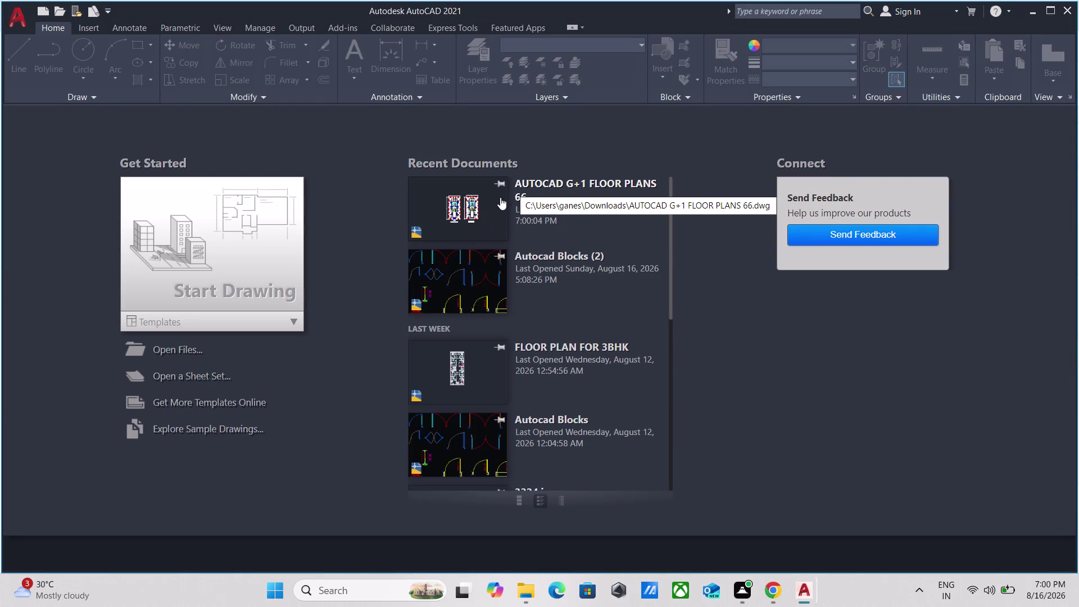
Launch AutoCAD 2021 - English from the Recent list in Windows Search.
double_click(471, 208)
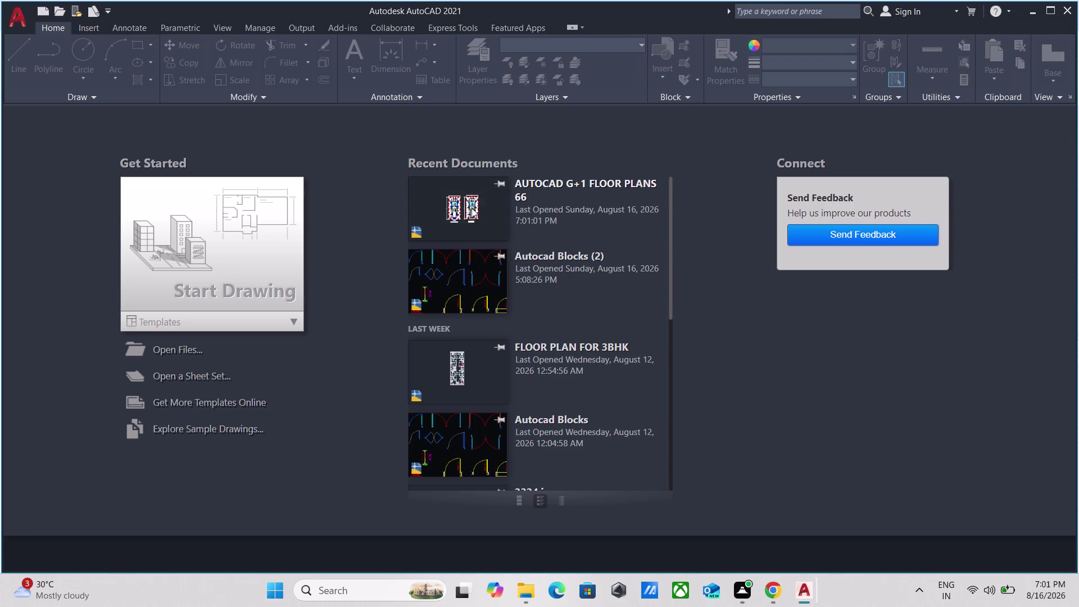
Pan and zoom across the ground and first floor plans to recentre them.
scroll(up, 3)
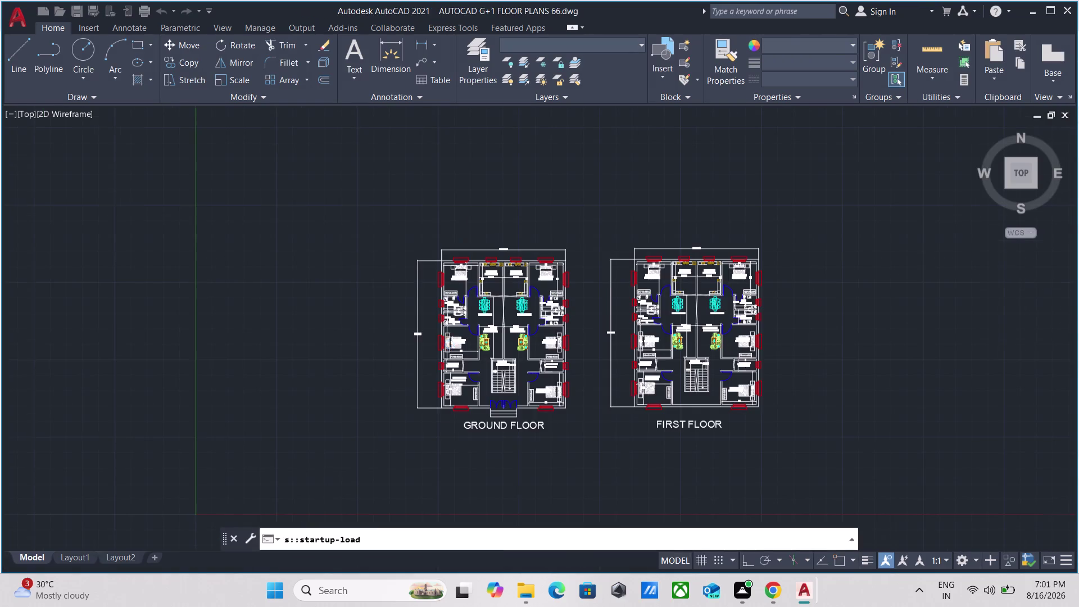
scroll(up, 3)
scroll(down, 3)
middle_drag(353, 351, 313, 343)
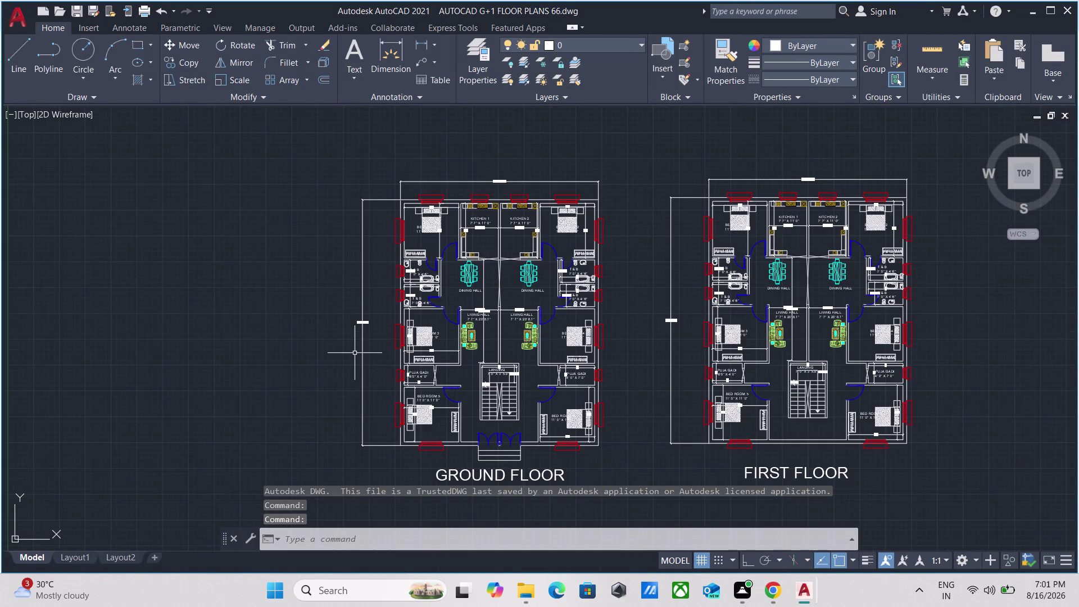
middle_drag(312, 344, 274, 344)
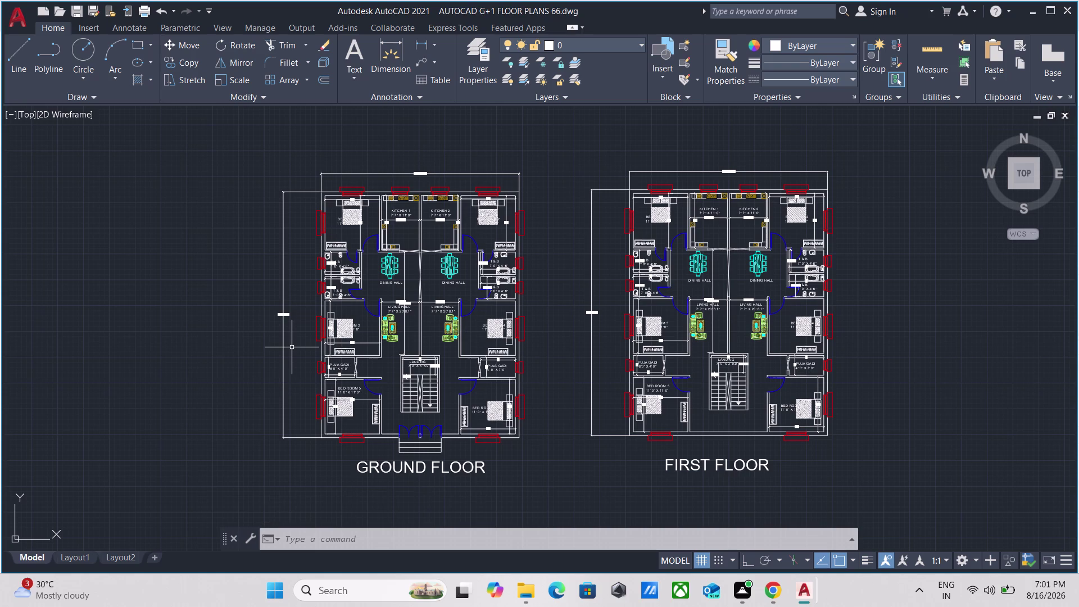
Turn on Clean Screen (Ctrl+0) and bring the floor plans back into view.
key(ctrl+0)
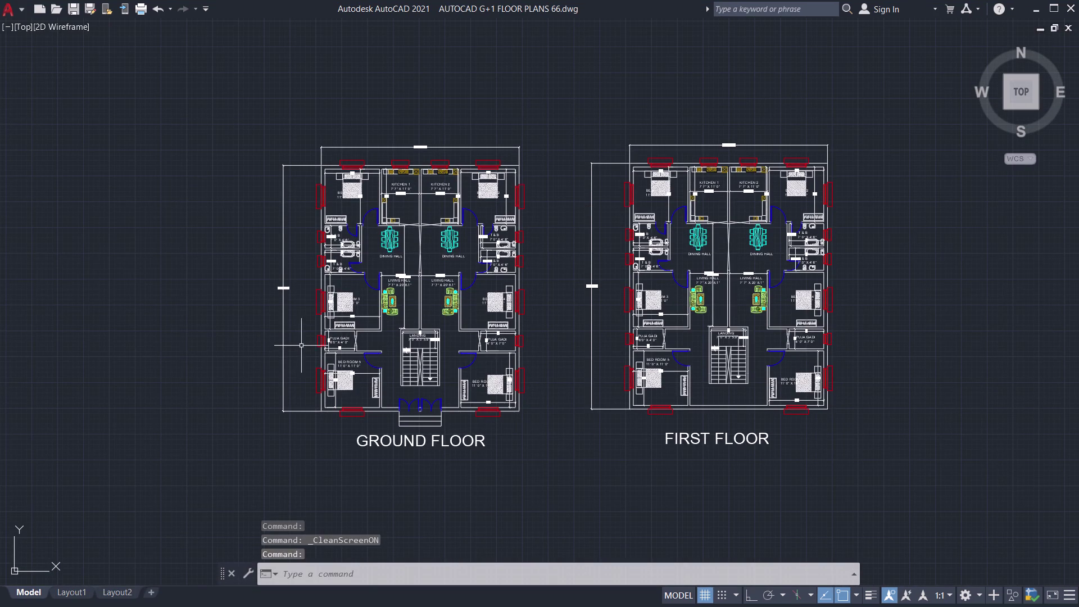
scroll(up, 3)
middle_drag(541, 448, 496, 495)
scroll(down, 3)
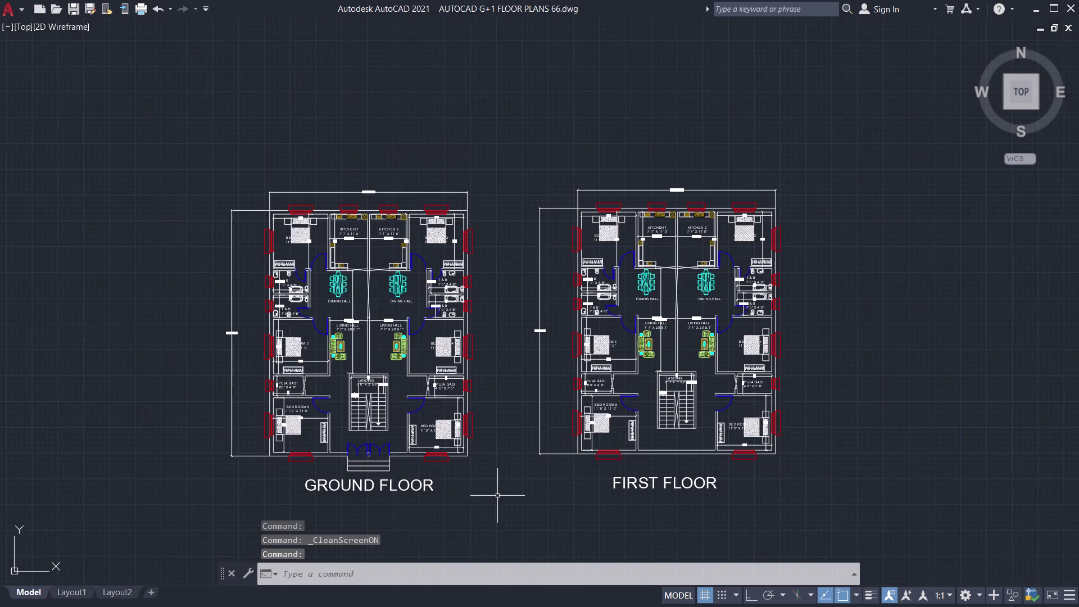
scroll(up, 3)
middle_drag(499, 495, 495, 525)
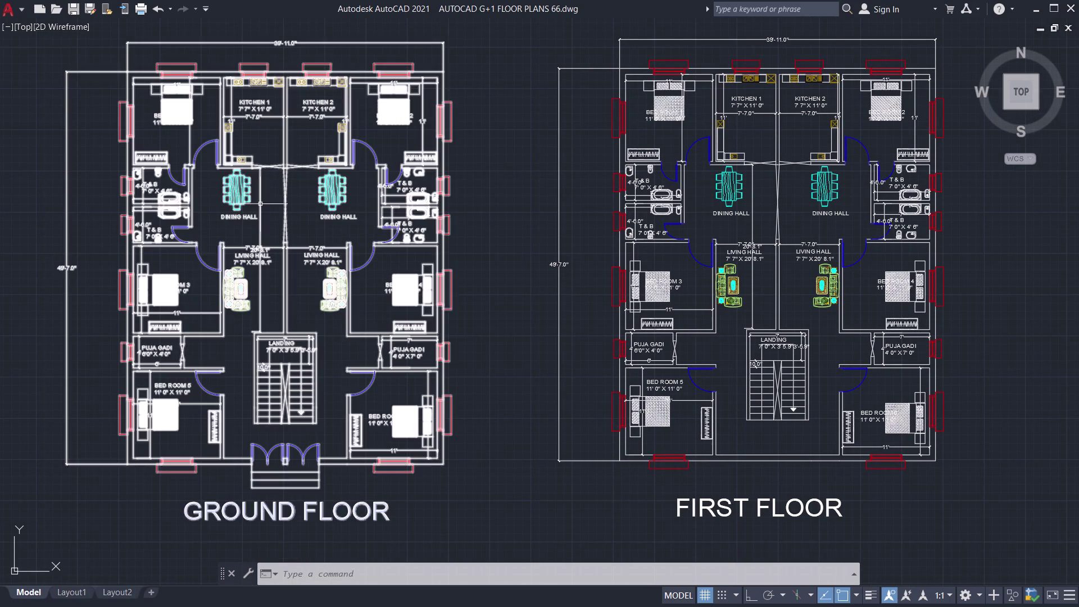
Recentre both floor plans and close the command line window.
scroll(down, 3)
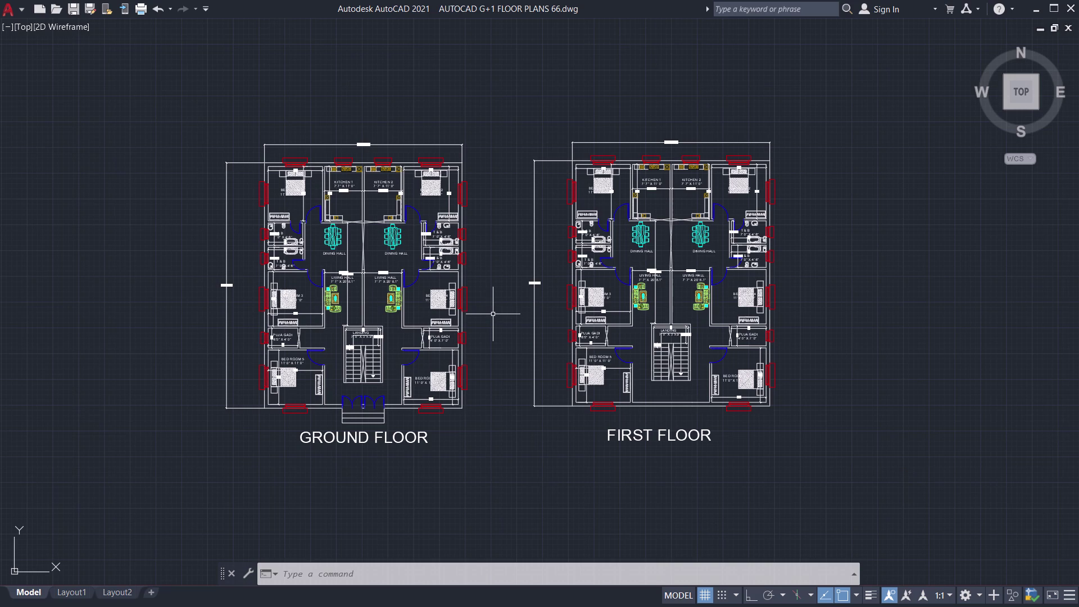
scroll(up, 3)
scroll(down, 3)
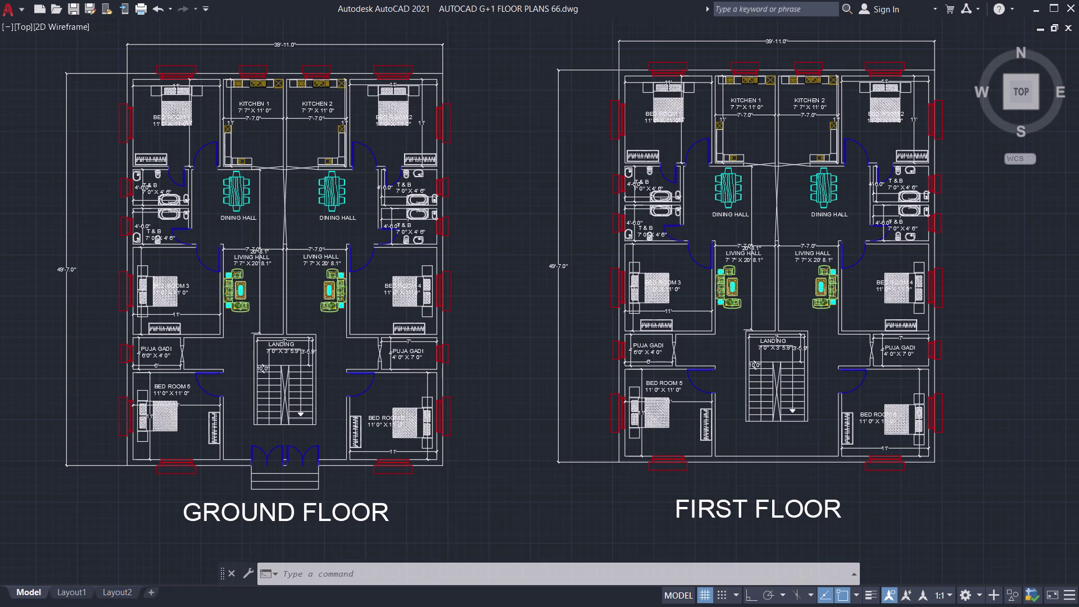
scroll(up, 3)
middle_drag(493, 314, 493, 324)
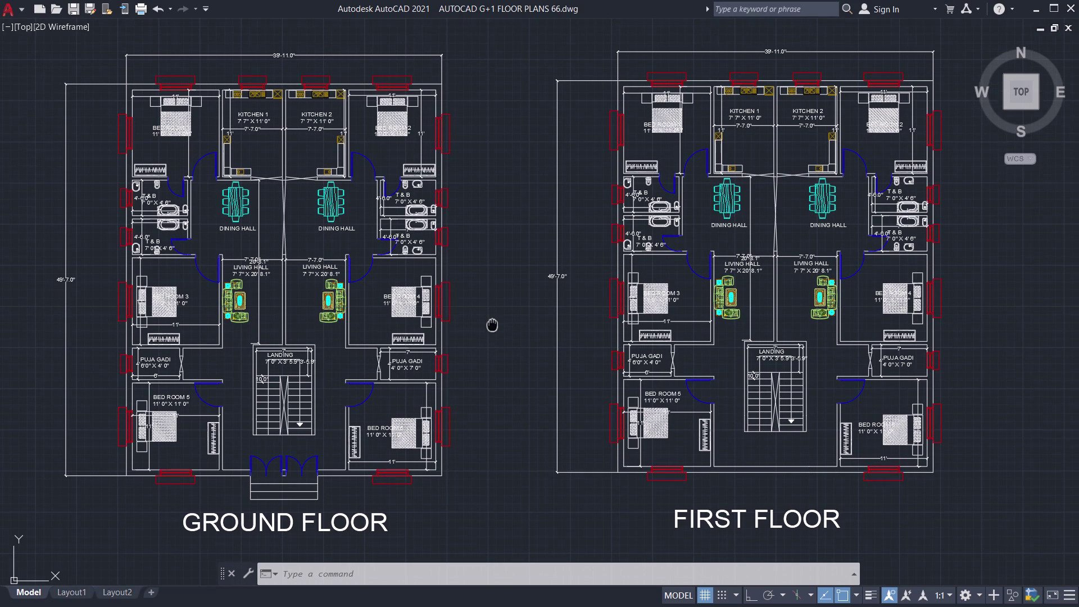
middle_drag(493, 323, 489, 333)
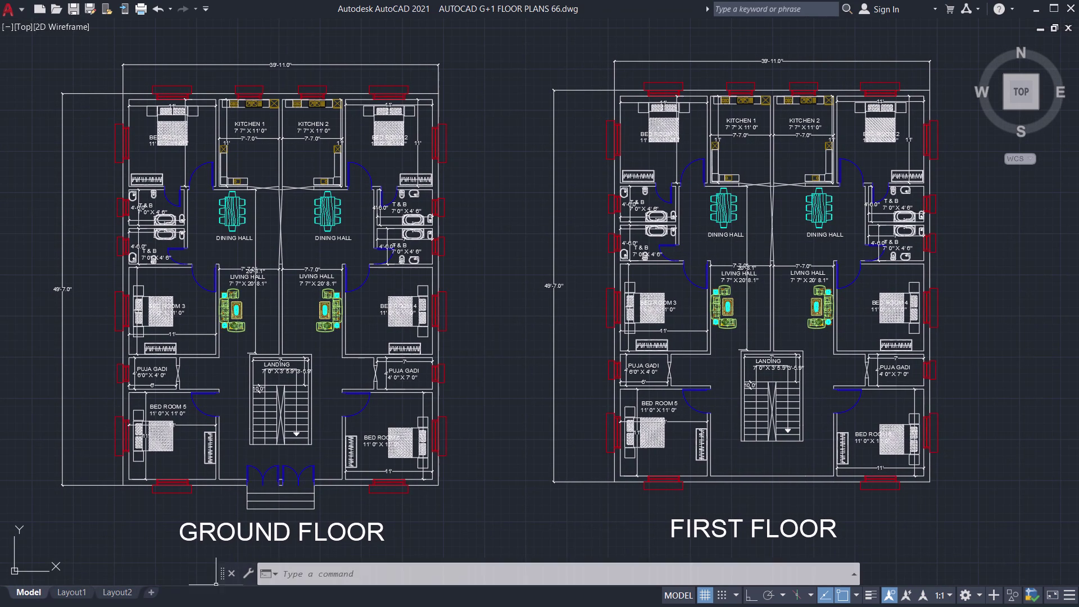
click(230, 573)
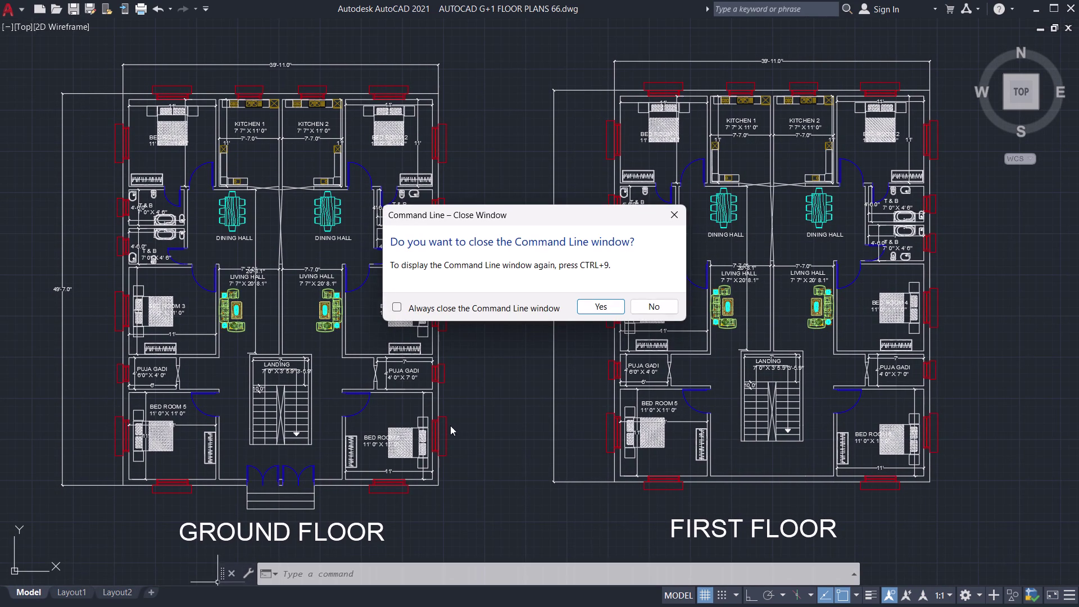
Confirm closing the command line and fit both floor plans on screen.
click(593, 301)
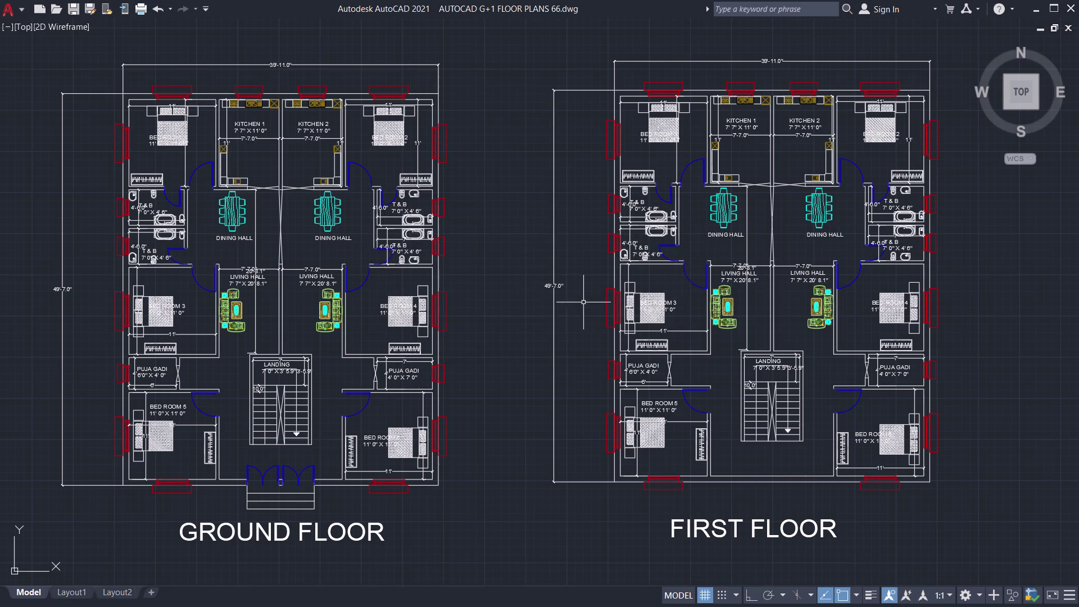
middle_drag(492, 317, 476, 348)
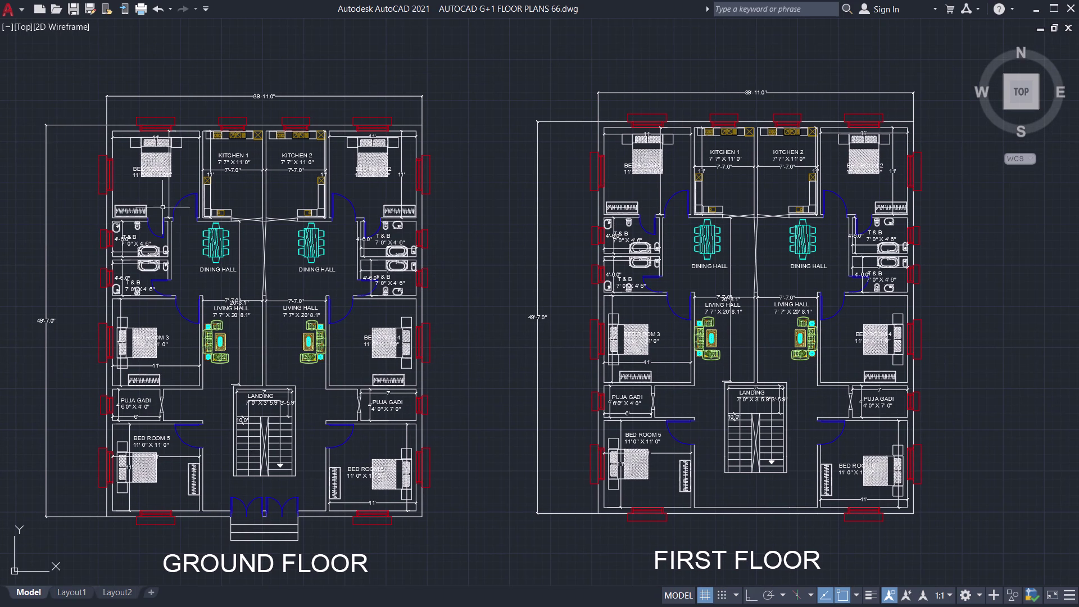
scroll(down, 3)
scroll(up, 3)
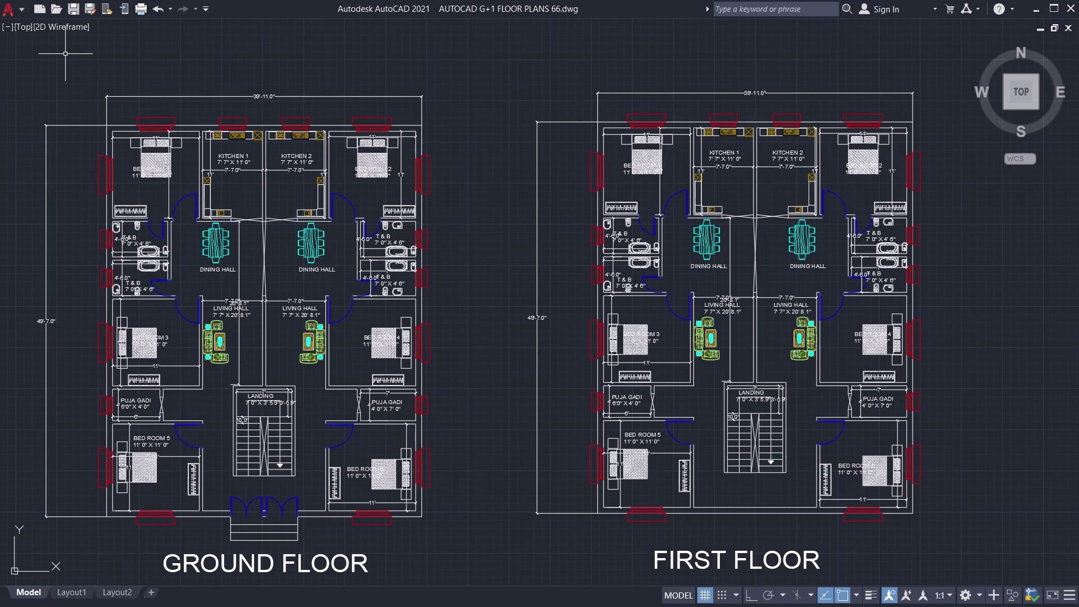
key(shift+super+s)
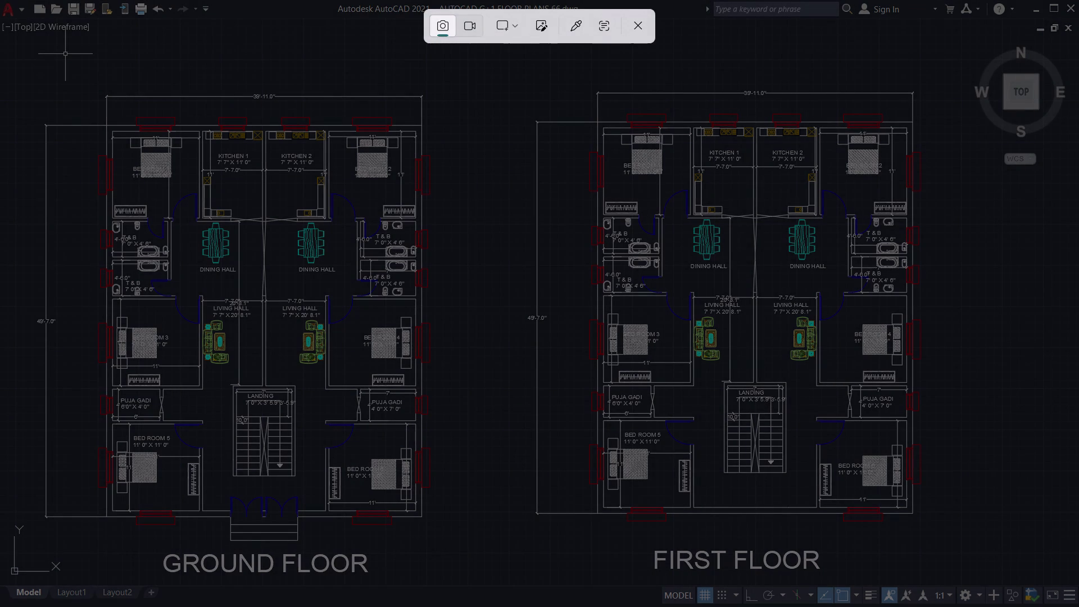
Cancel the capture and reposition both floor plans in the view.
key(Escape)
scroll(down, 3)
middle_drag(252, 326, 380, 361)
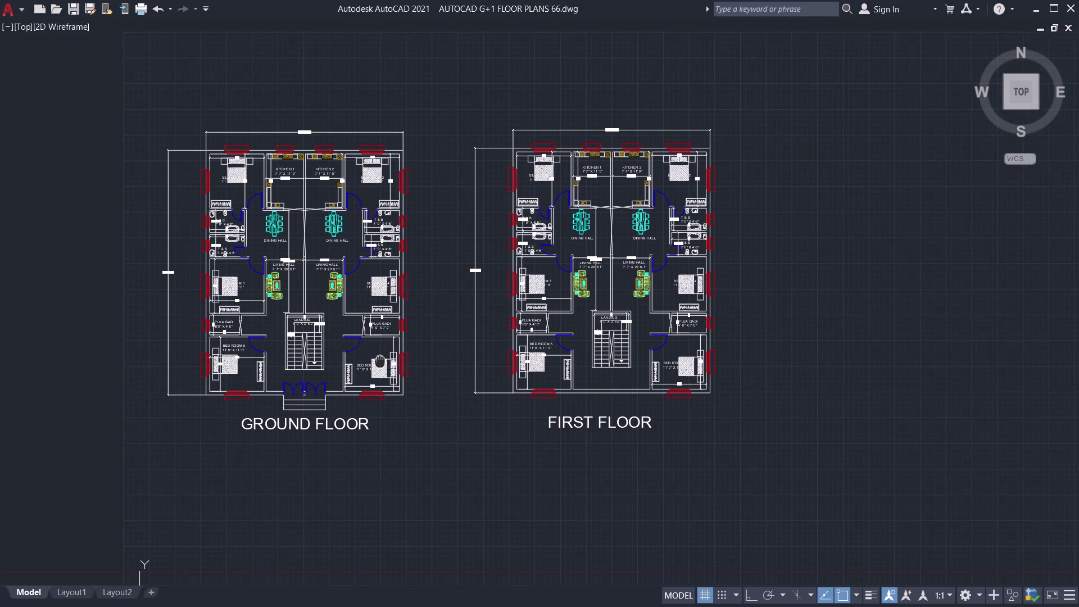
middle_drag(380, 361, 381, 362)
scroll(up, 3)
middle_drag(349, 439, 368, 476)
scroll(up, 3)
middle_drag(369, 480, 376, 548)
scroll(down, 3)
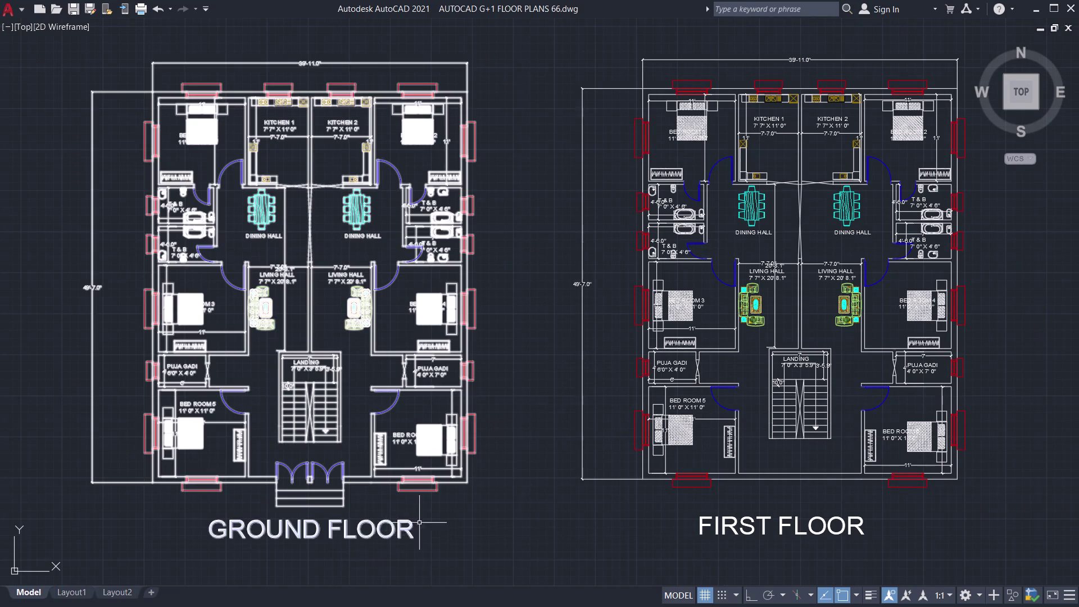
scroll(down, 3)
scroll(up, 3)
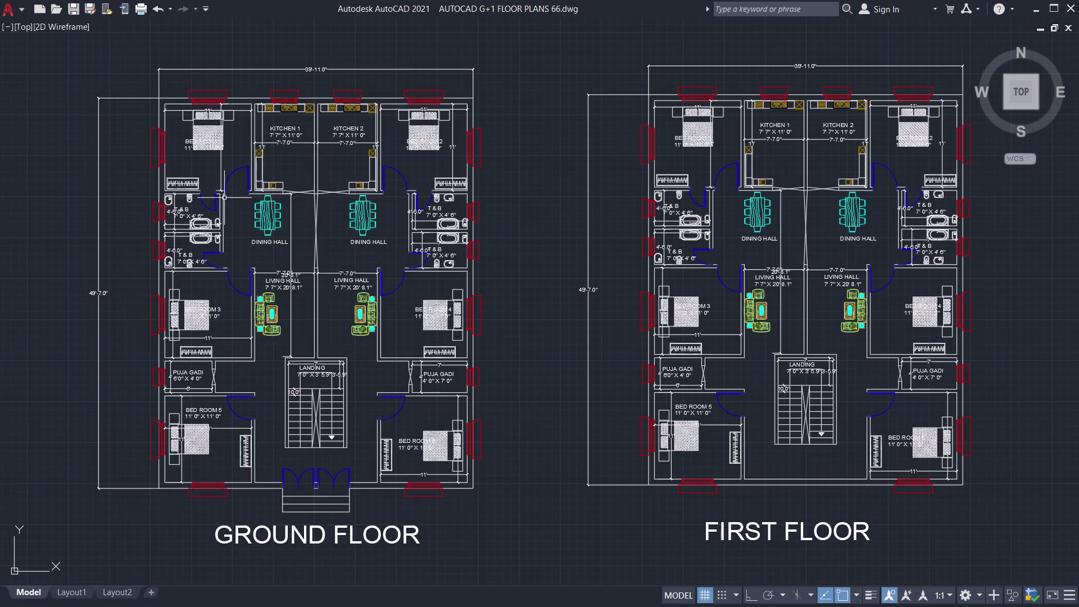
middle_click(249, 253)
scroll(down, 3)
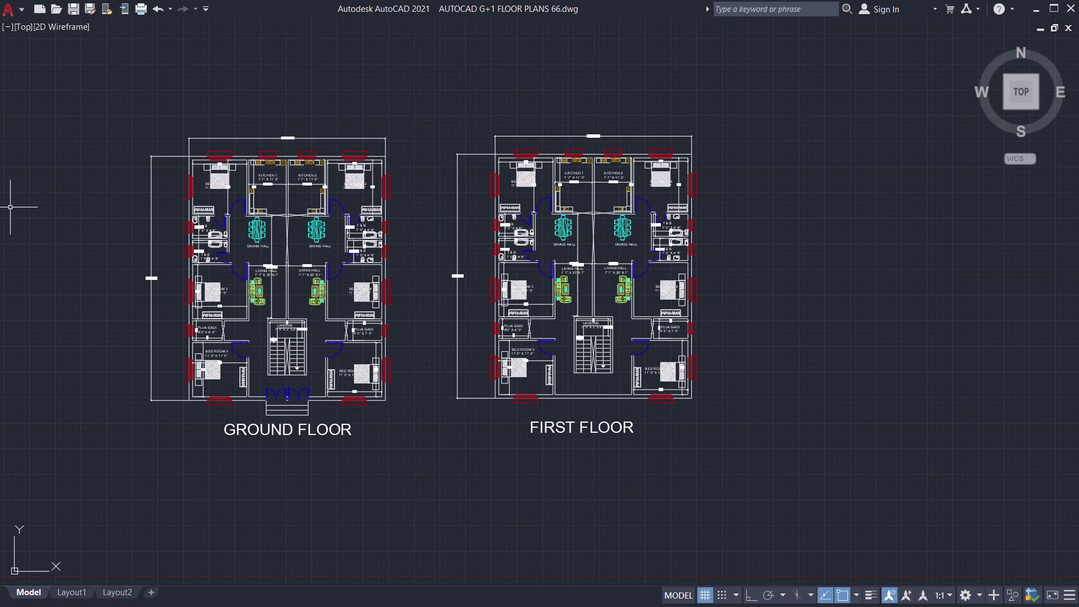
Drag a first rectangular snip around both floor plans, then cancel a repeat capture.
key(shift+super+s)
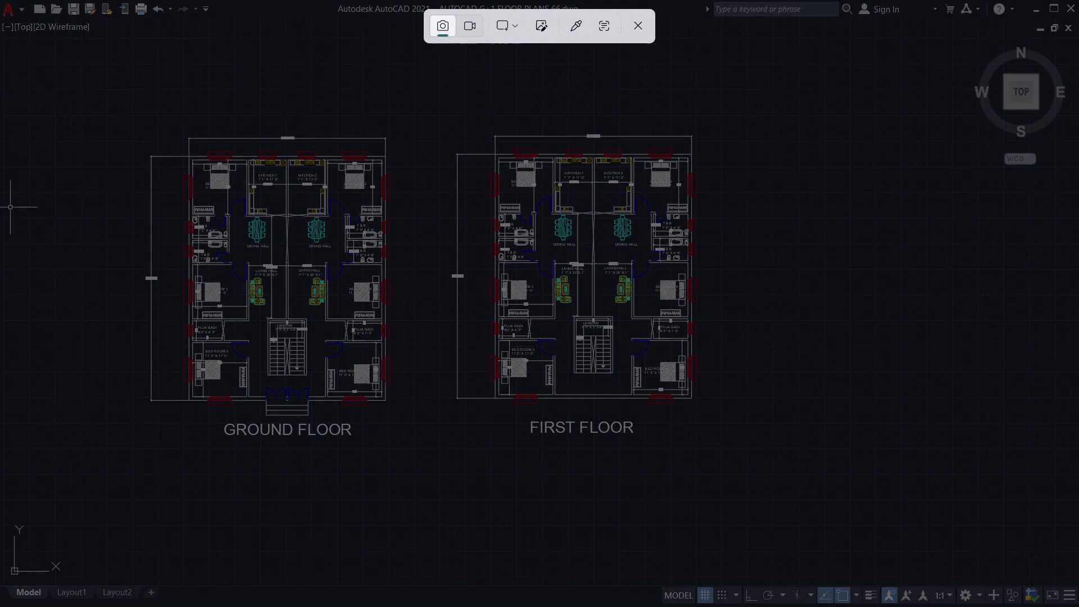
drag(61, 97, 96, 122)
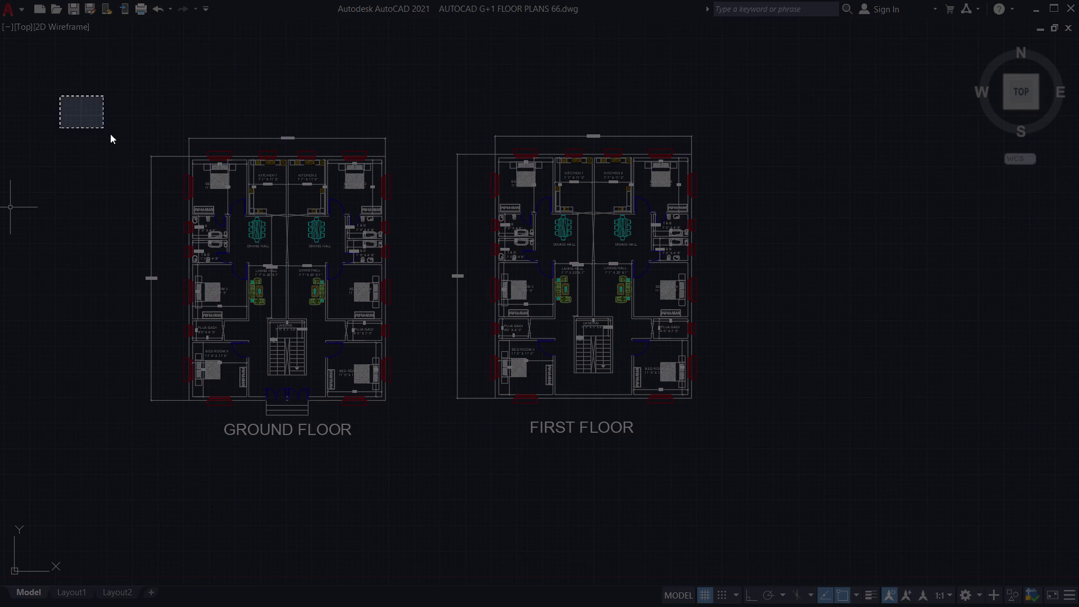
drag(96, 122, 753, 471)
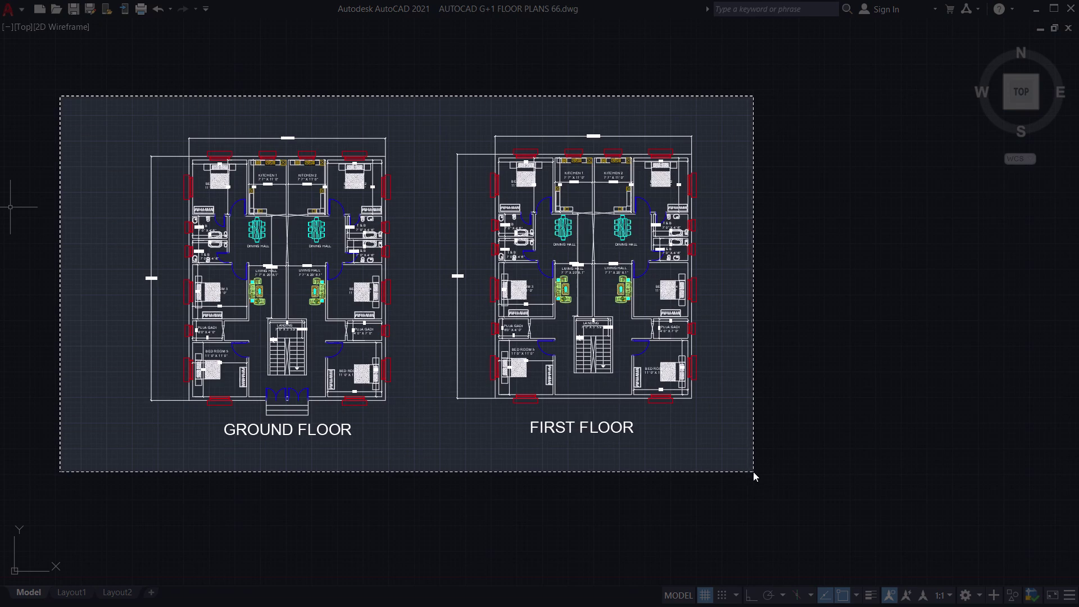
drag(753, 471, 753, 472)
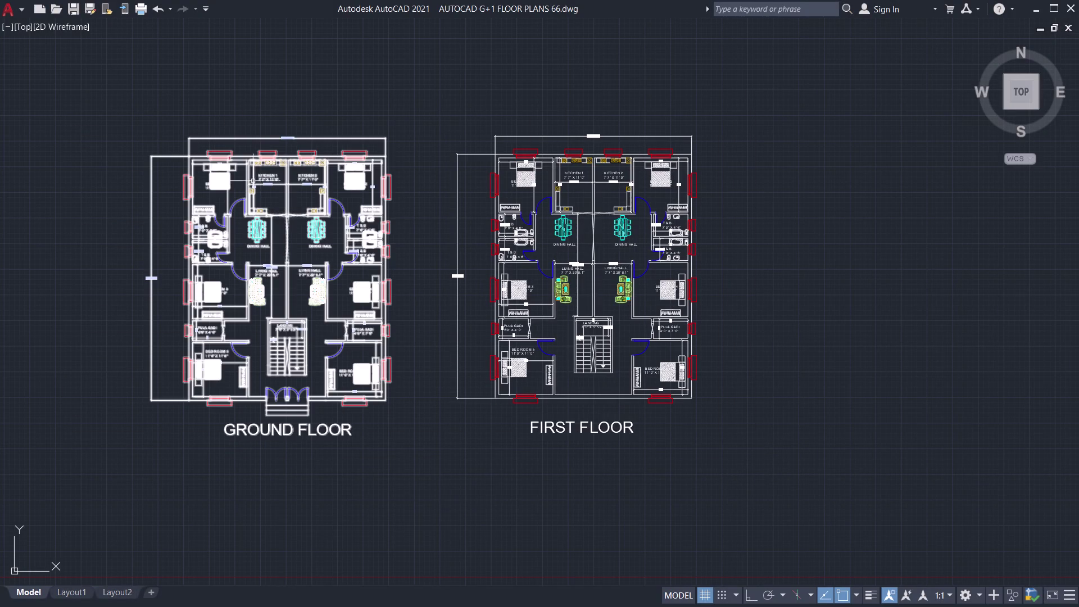
key(shift+super+s)
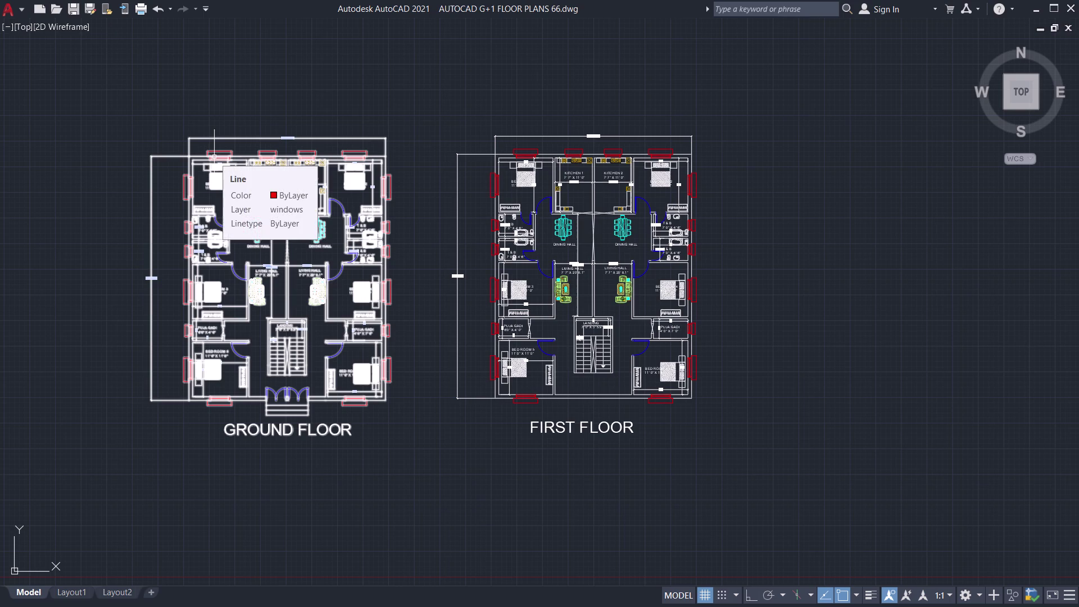
key(Escape)
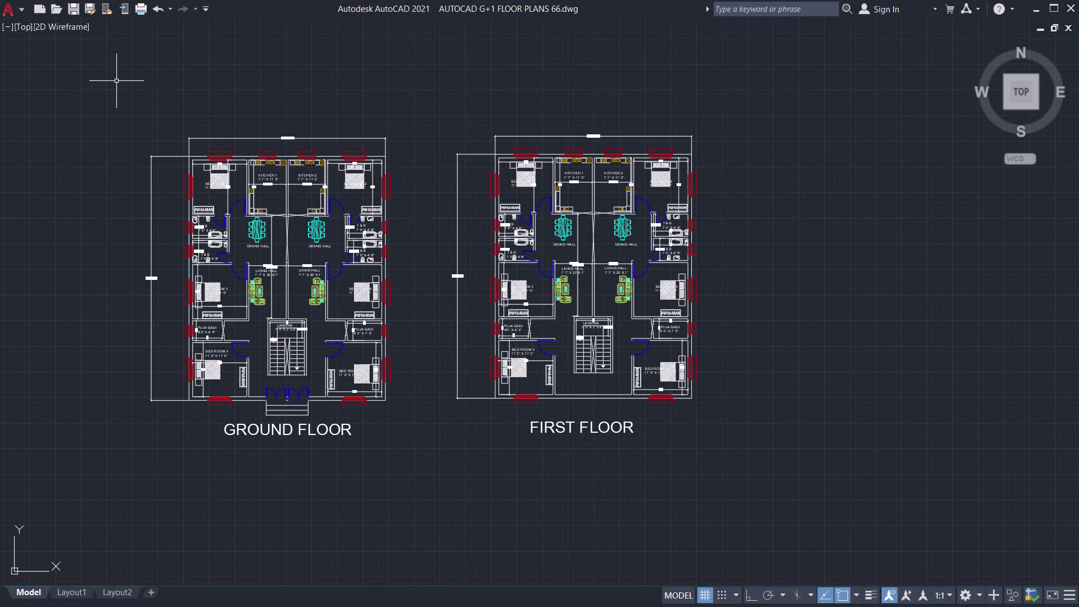
Take a rectangular snip framing both the ground and first floor plans.
key(shift+super+s)
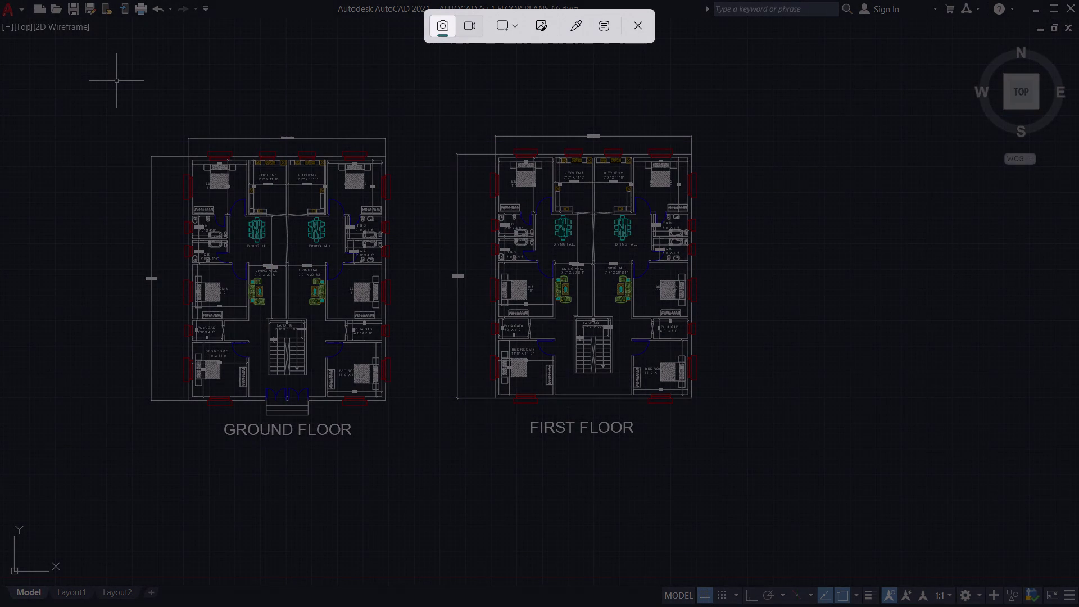
drag(134, 98, 157, 137)
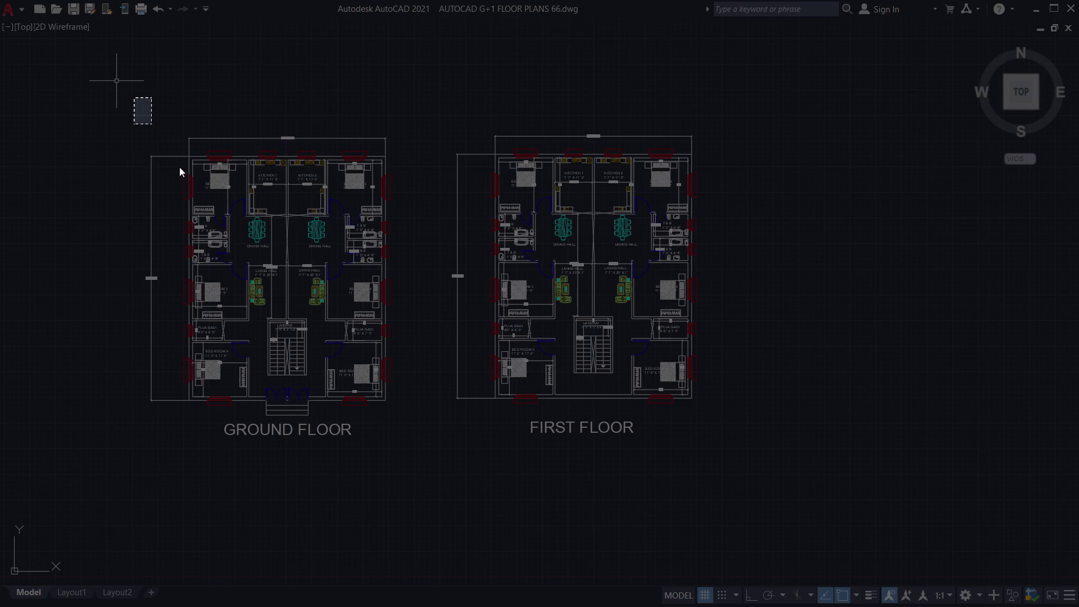
drag(157, 137, 732, 500)
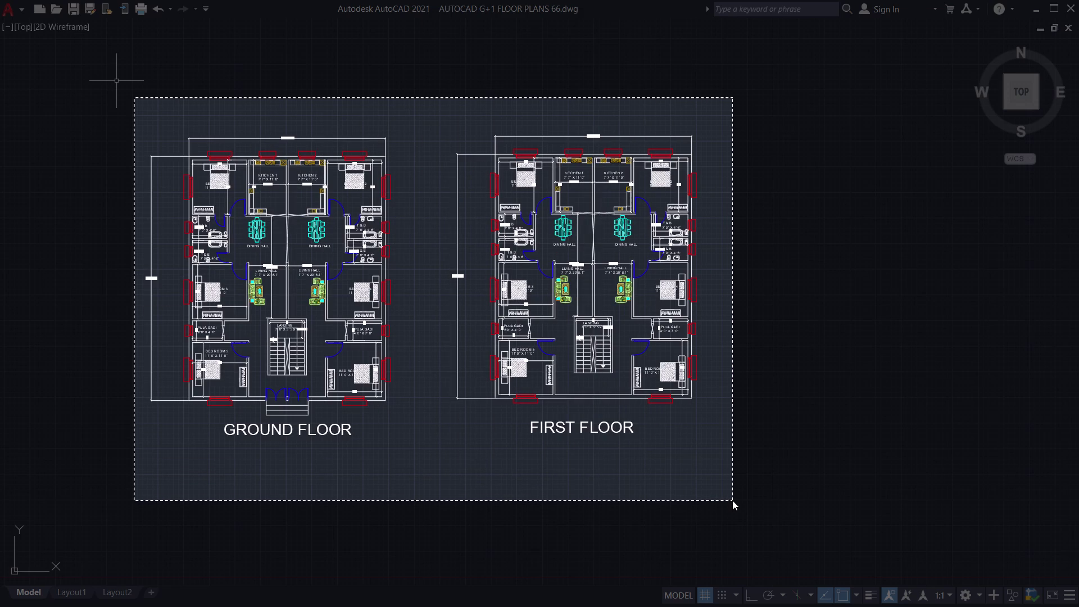
drag(732, 500, 739, 500)
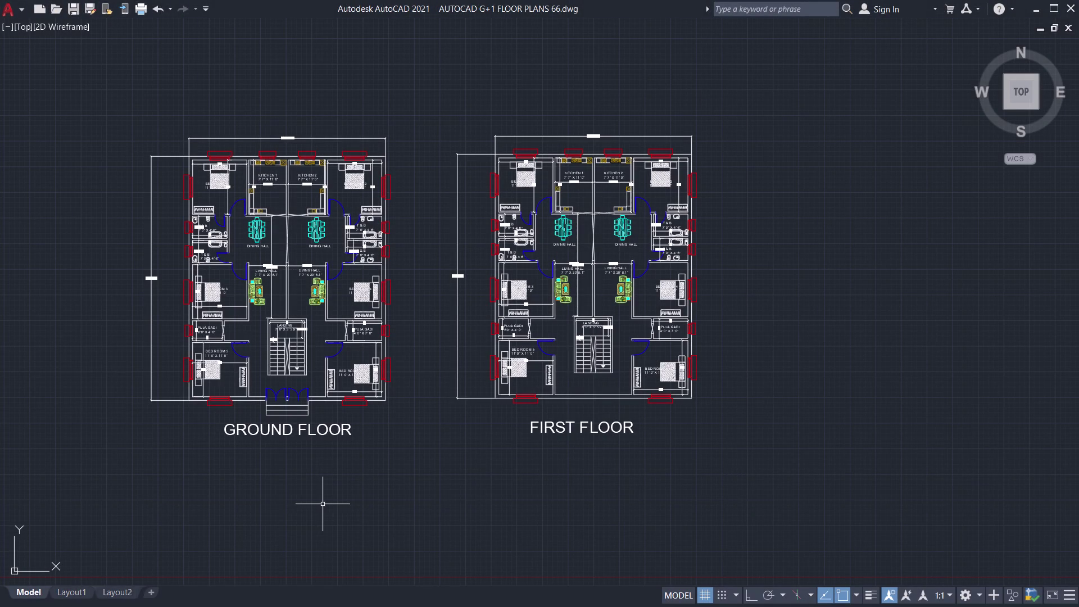
click(64, 591)
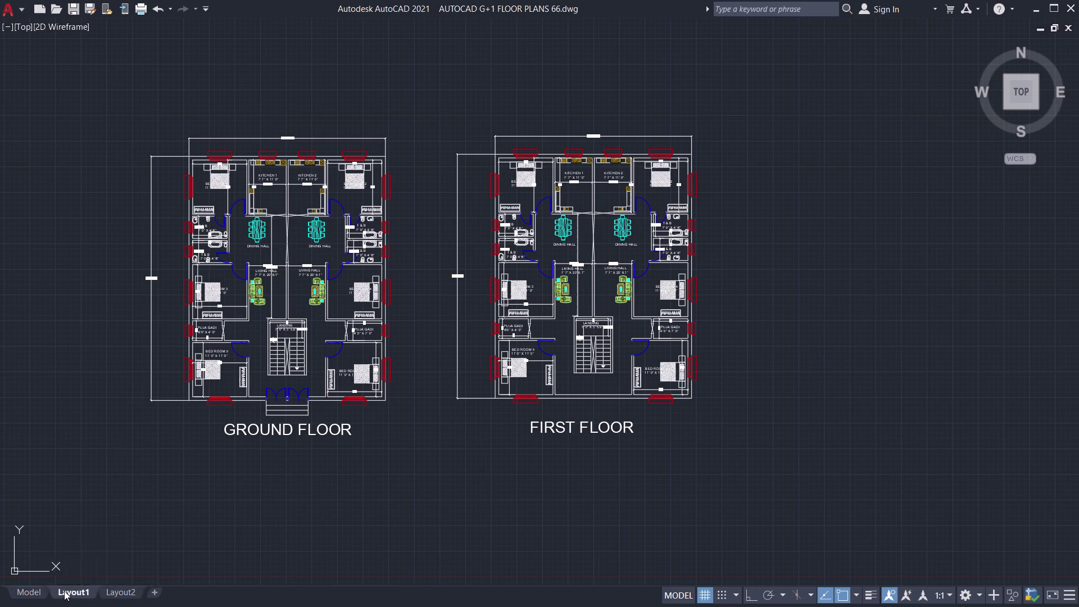
Return from Layout1 to Model, centre the plans, and bring up the Plot dialog.
scroll(up, 3)
scroll(down, 3)
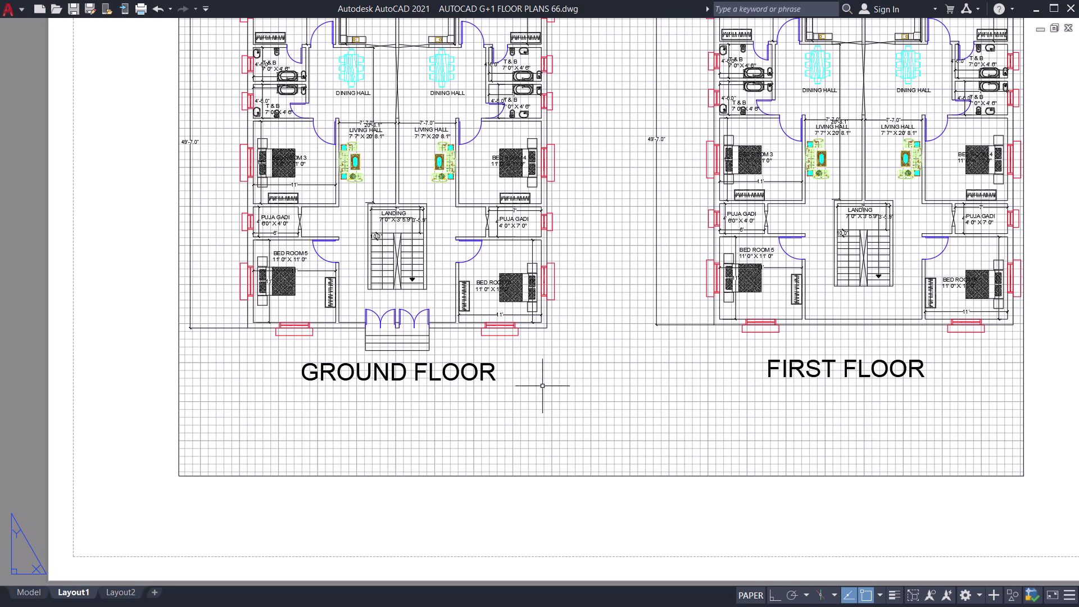
scroll(up, 3)
scroll(down, 3)
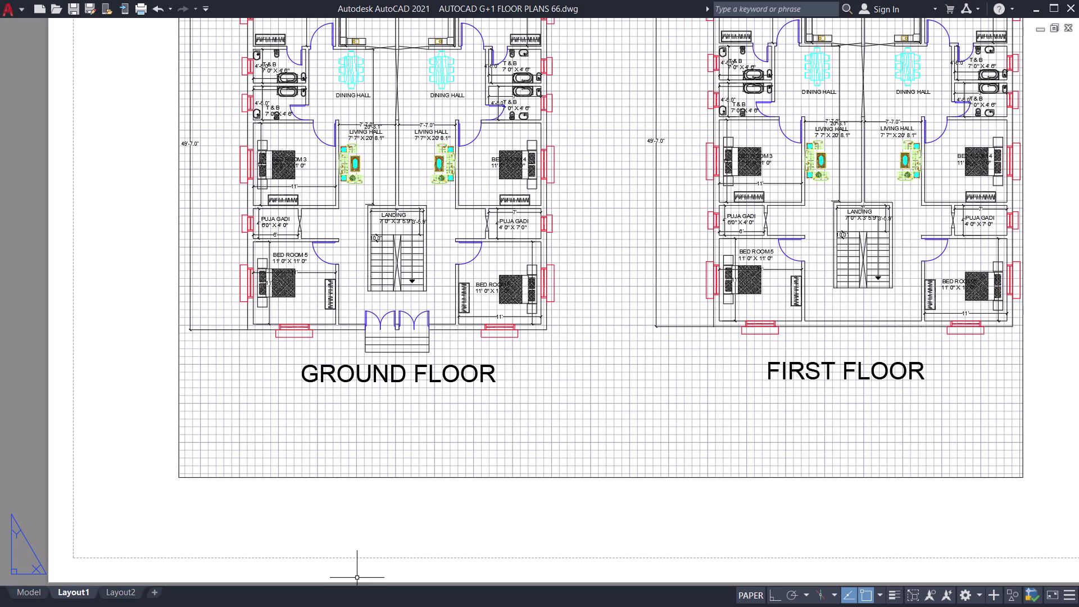
click(24, 592)
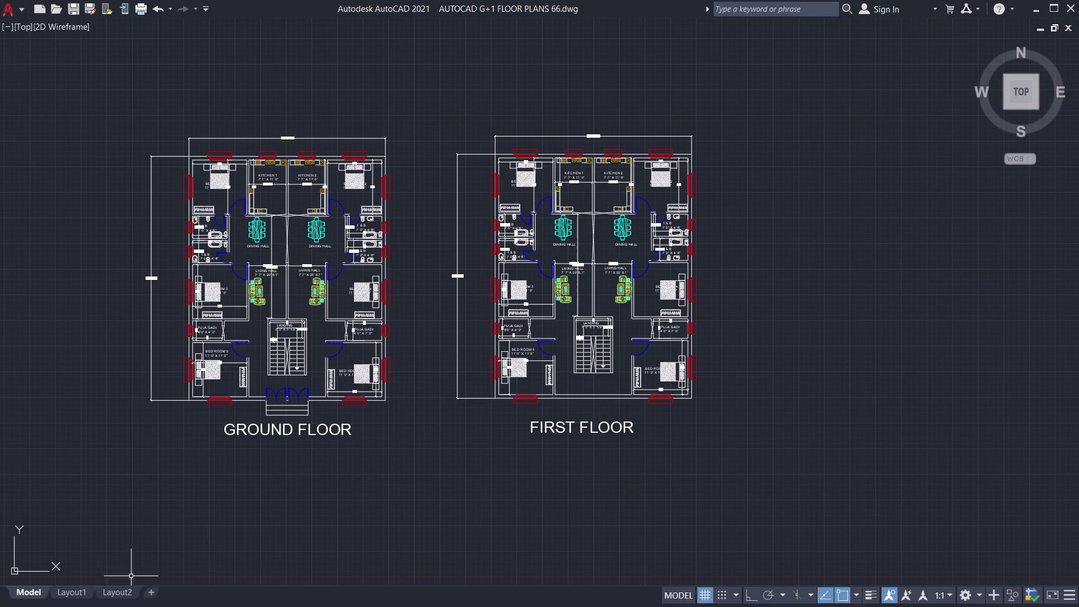
middle_drag(310, 492, 405, 521)
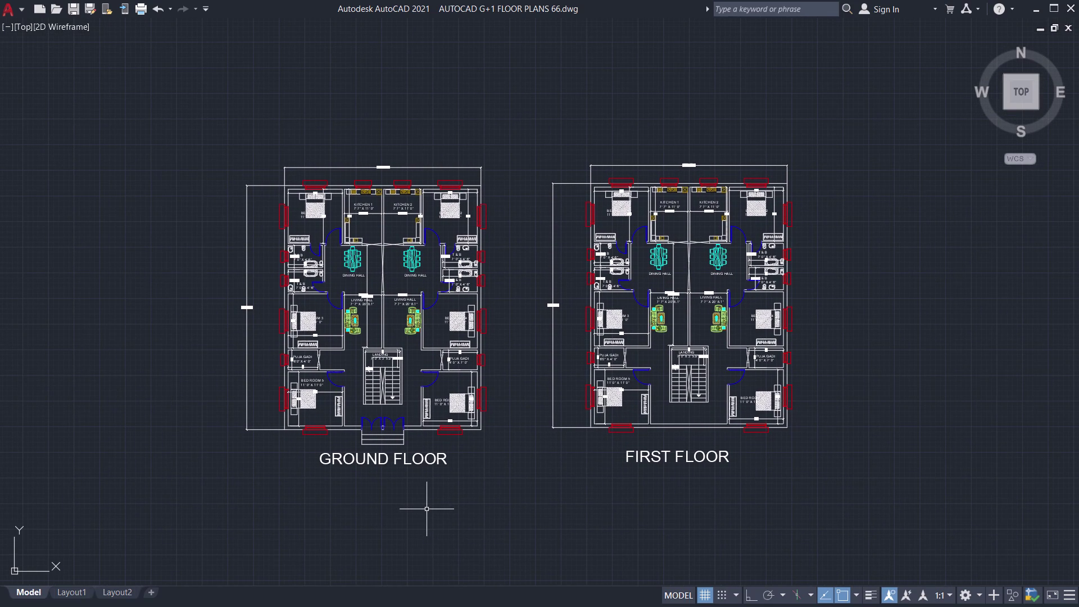
key(ctrl+p)
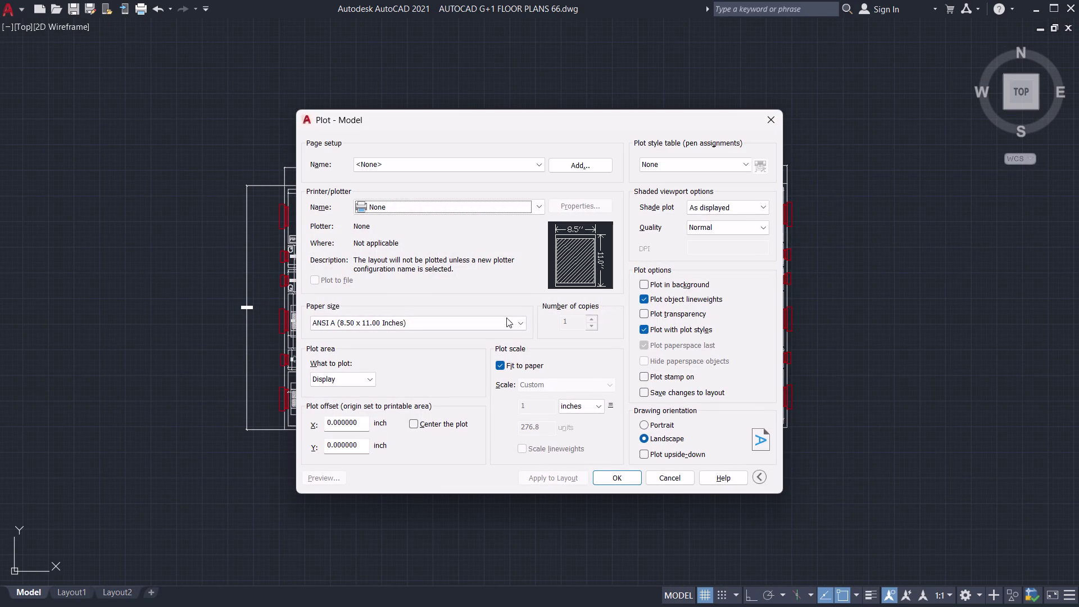
Plot to DWG To PDF.pc3 on ISO full bleed A3 paper, plotting a Window area.
click(502, 209)
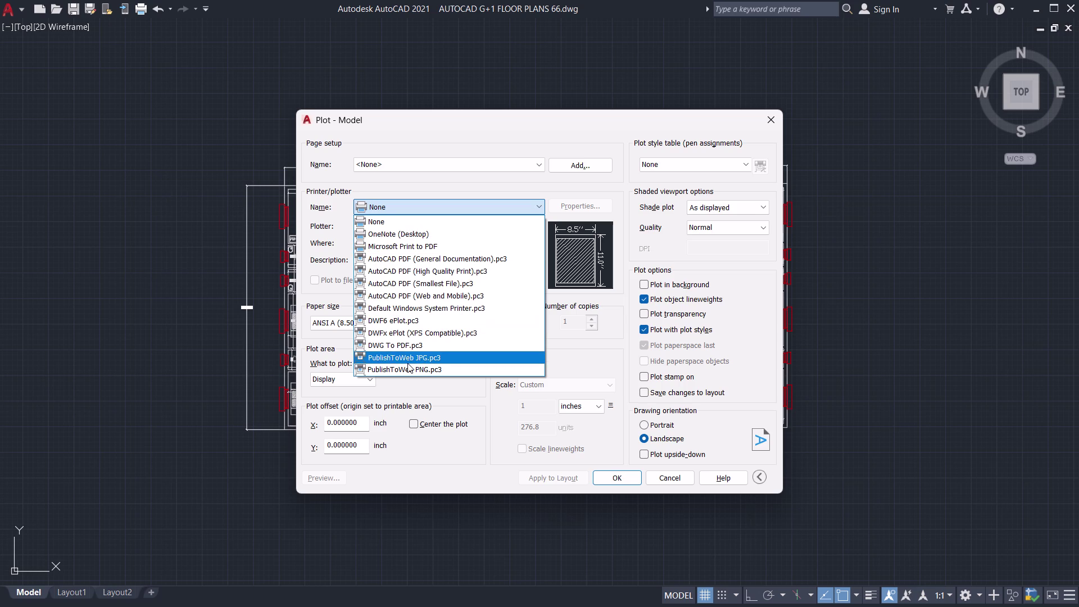
click(412, 345)
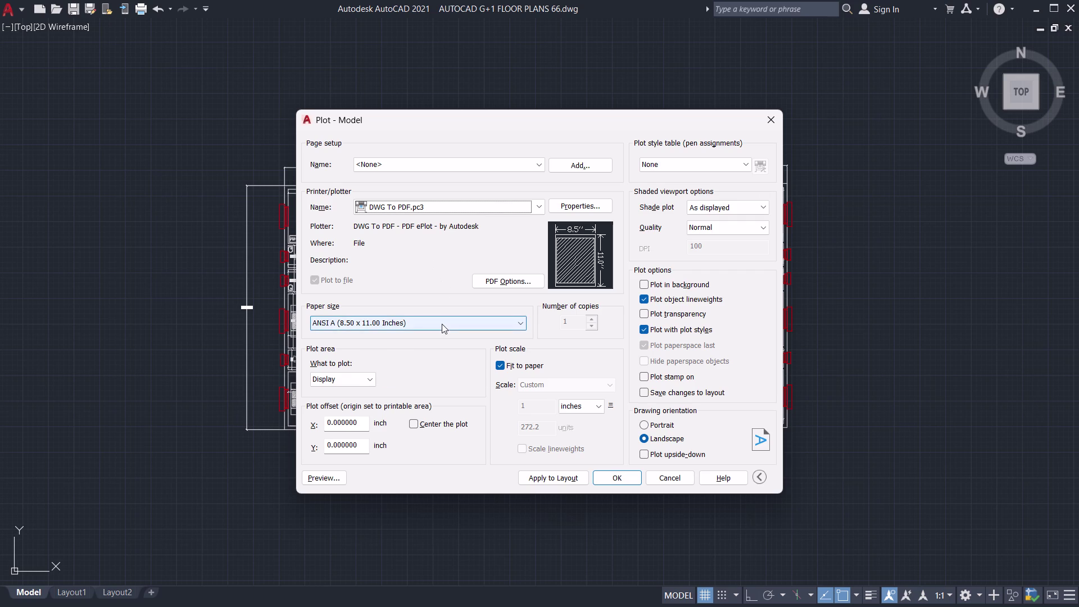
click(442, 324)
scroll(up, 3)
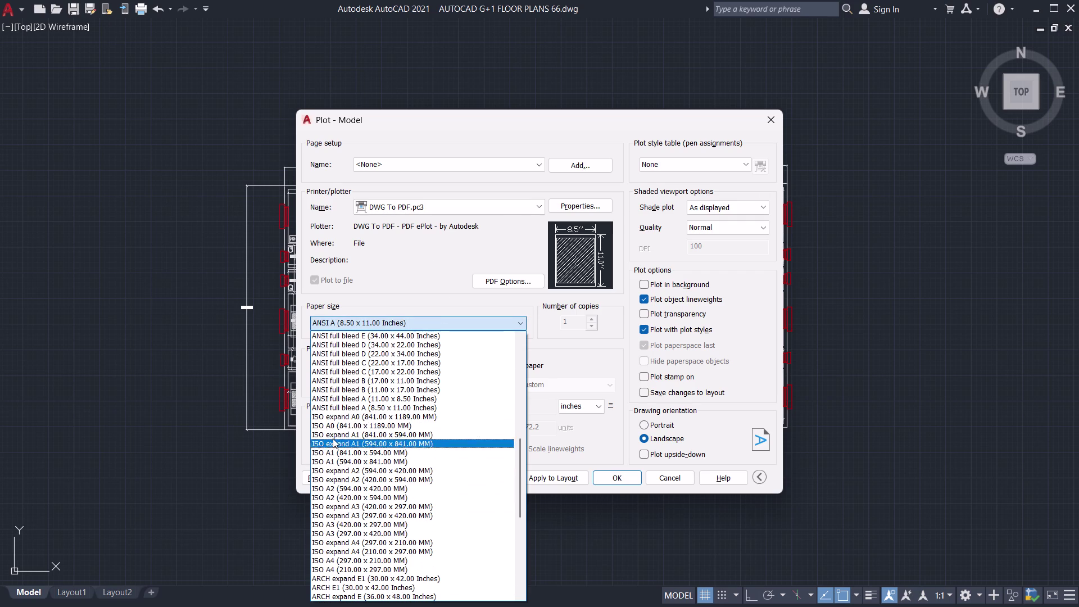
scroll(up, 3)
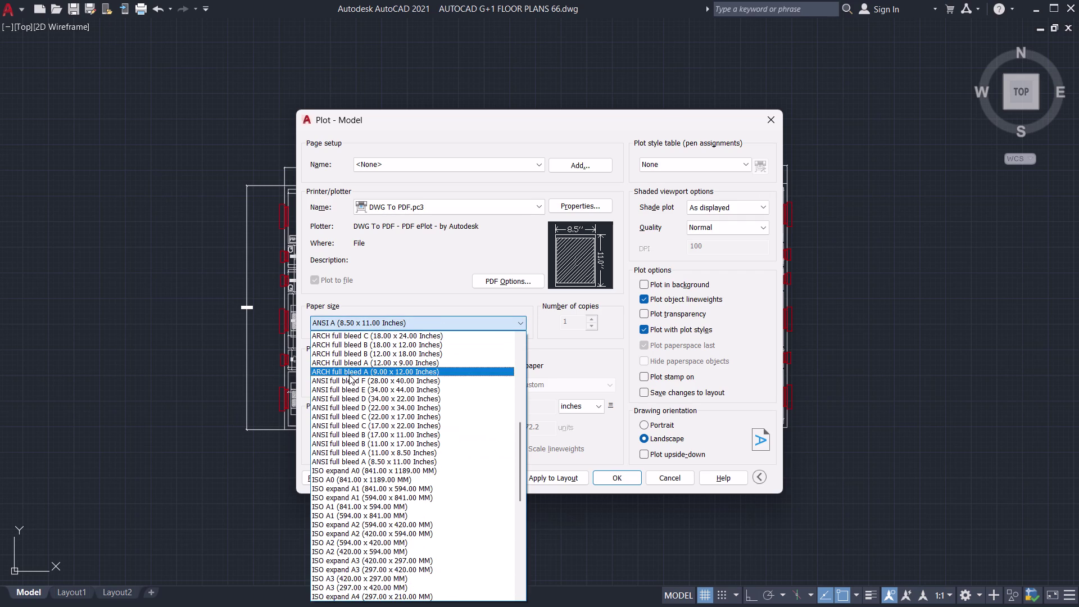
scroll(up, 3)
scroll(up, 3)
scroll(up, 3)
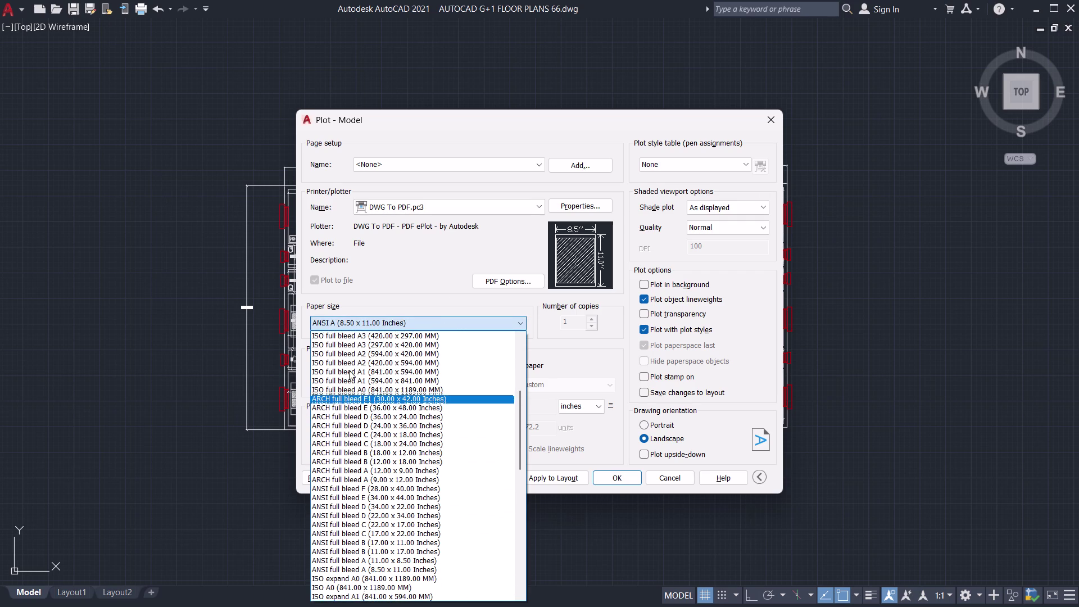
scroll(up, 3)
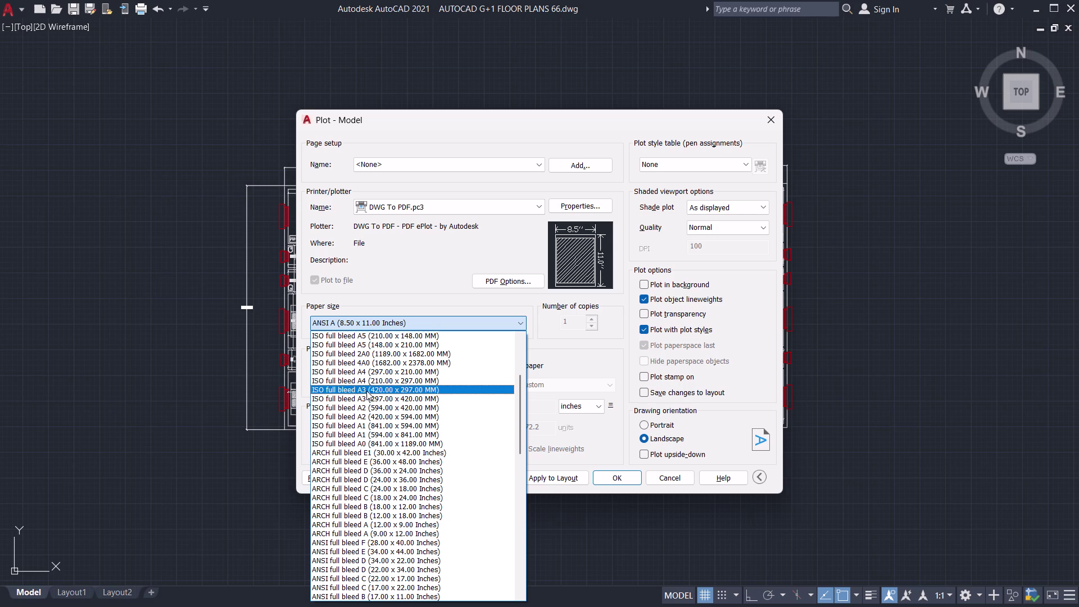
click(366, 390)
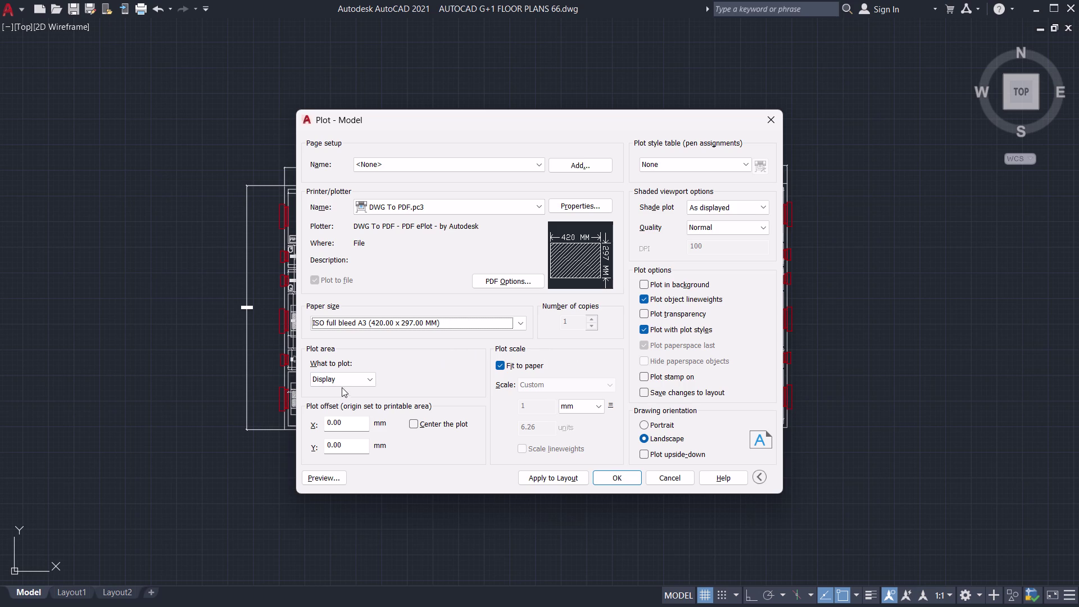
click(352, 378)
click(335, 421)
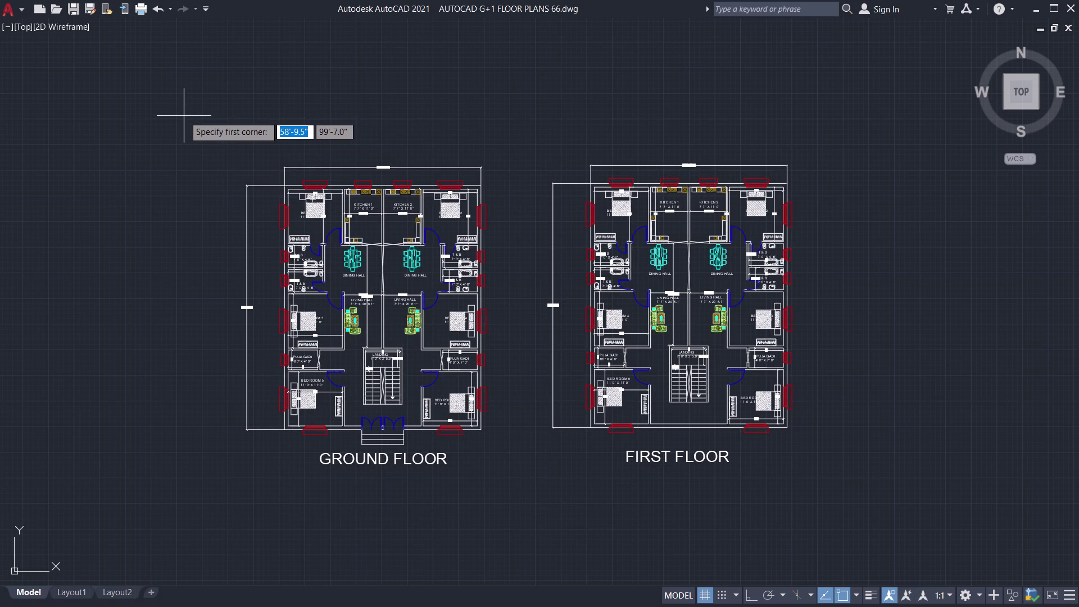
Pick a window from above the ground floor plan to below the first floor plan, centred.
click(175, 116)
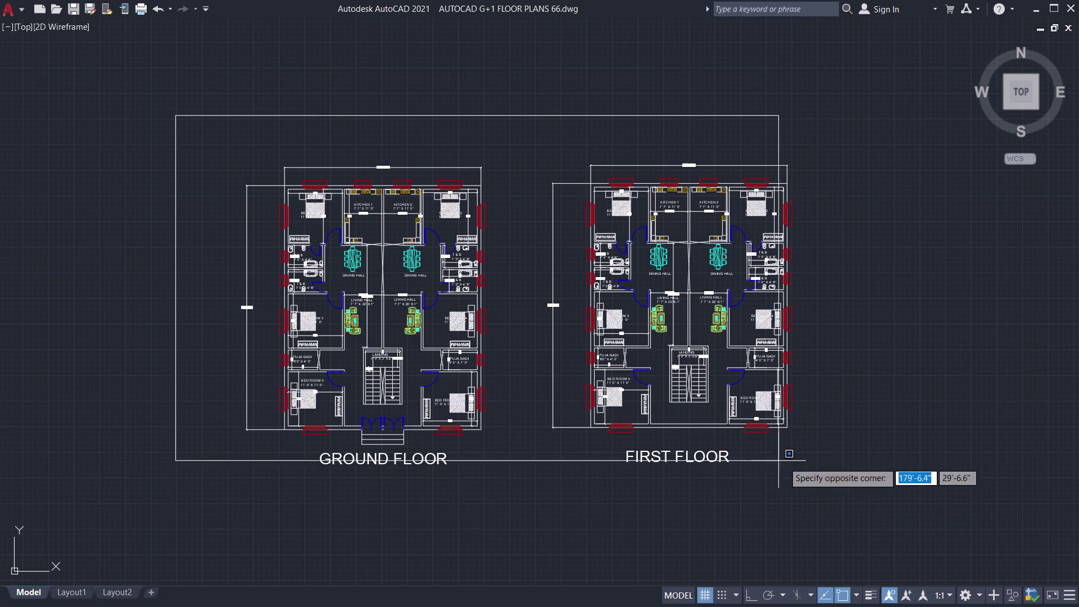
click(837, 495)
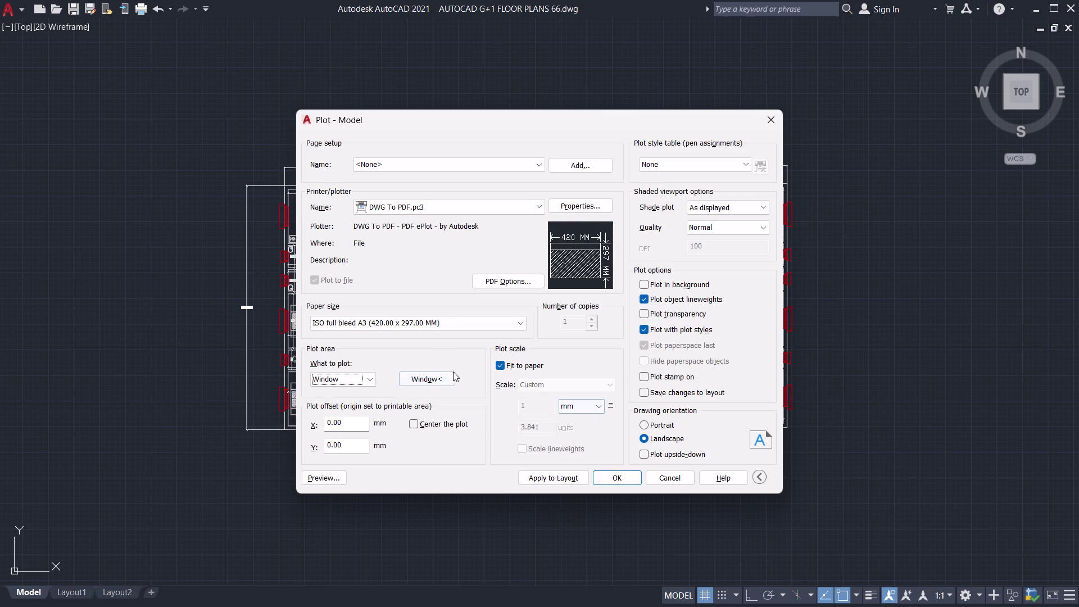
click(418, 424)
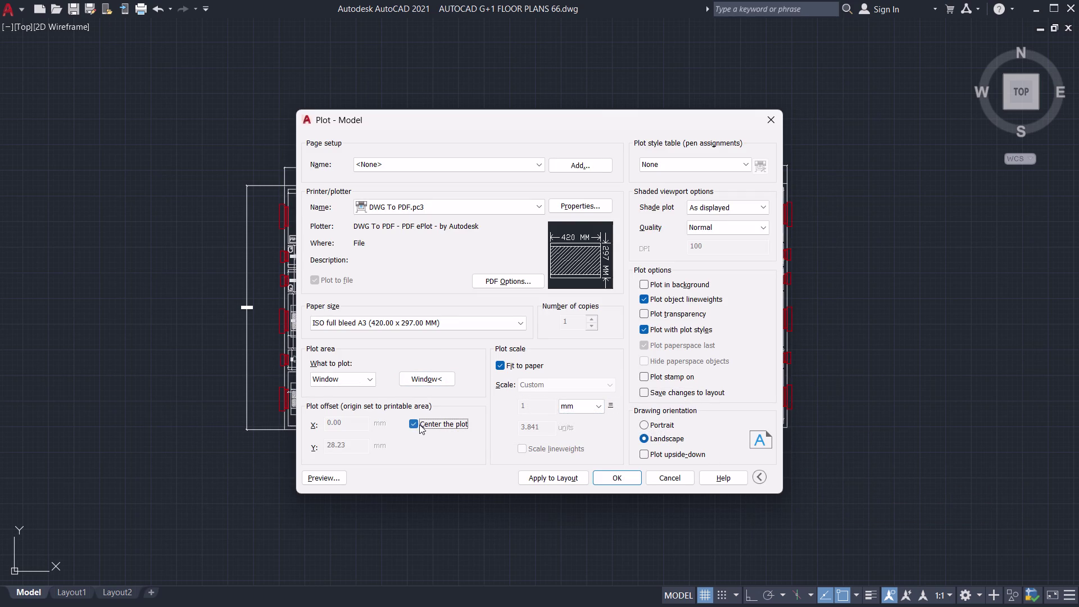
Apply the acad.ctb plot style to all layouts, use Presentation quality, and preview.
click(747, 163)
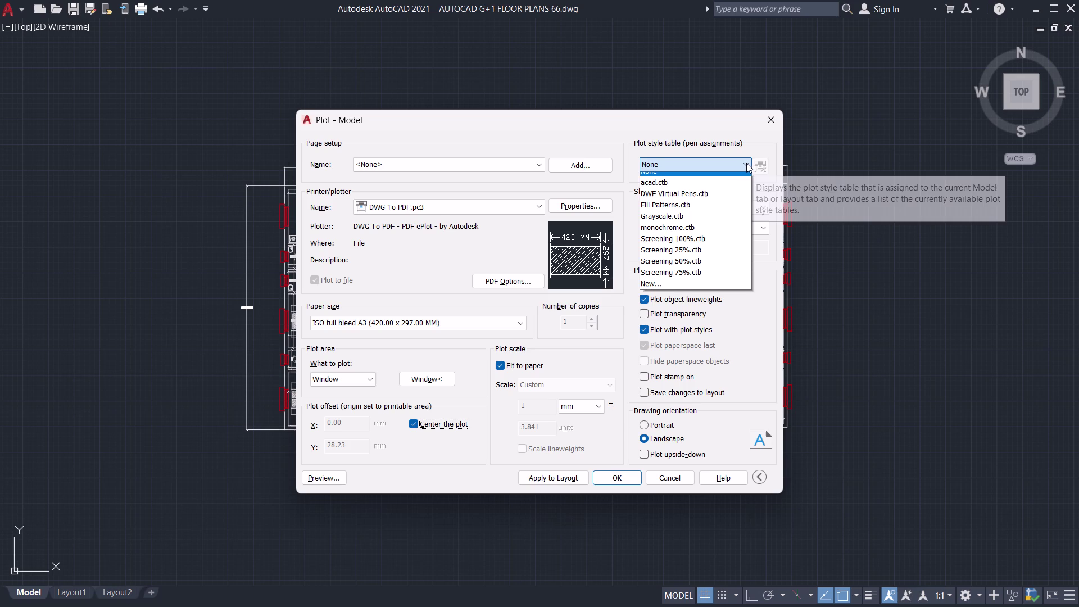
click(695, 186)
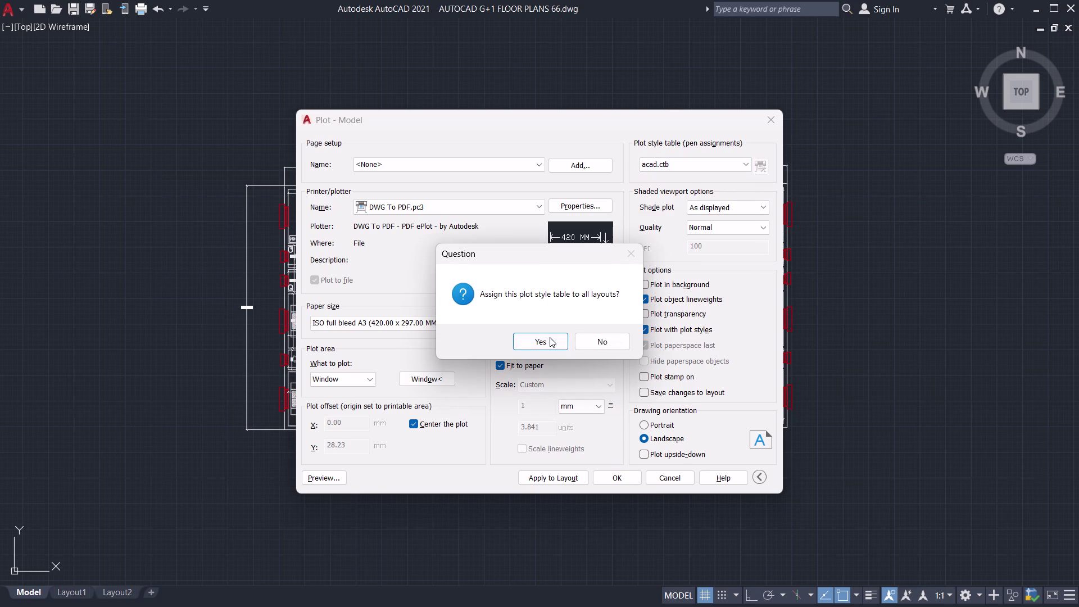
click(550, 337)
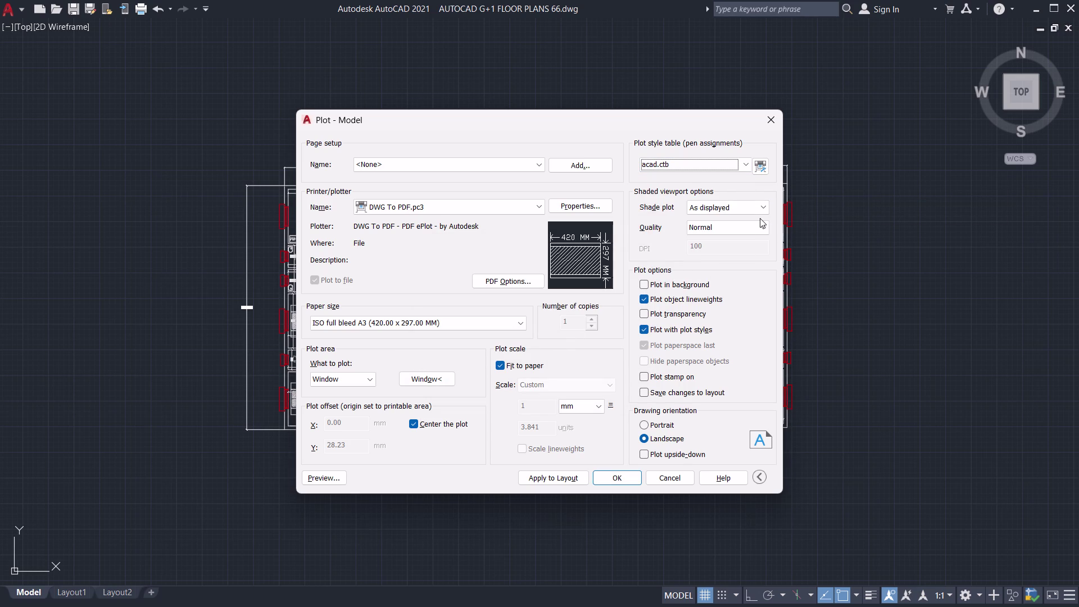
click(751, 204)
click(751, 204)
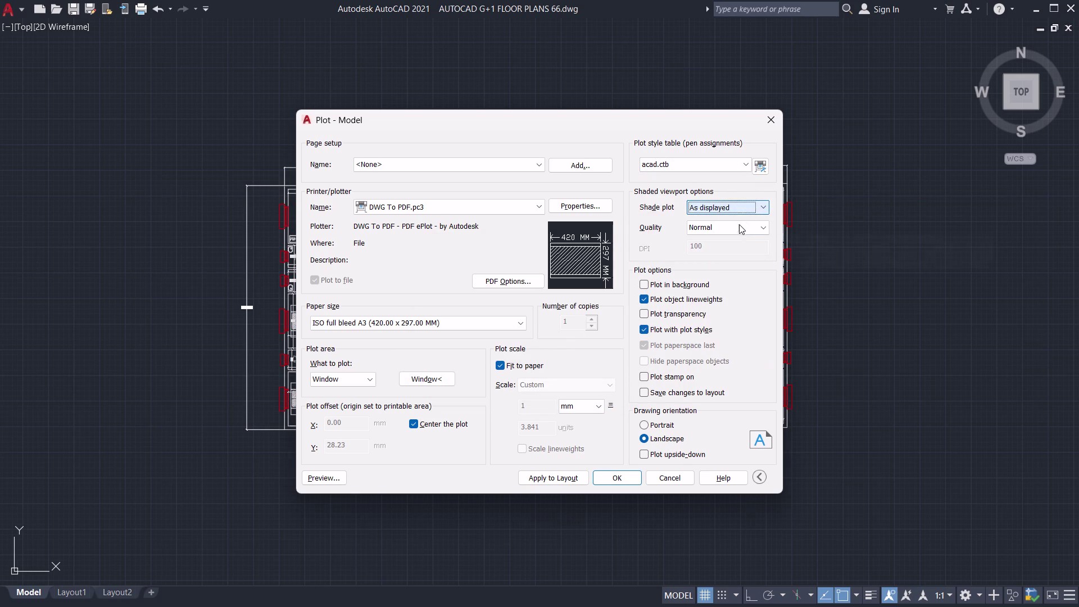
click(736, 227)
click(710, 268)
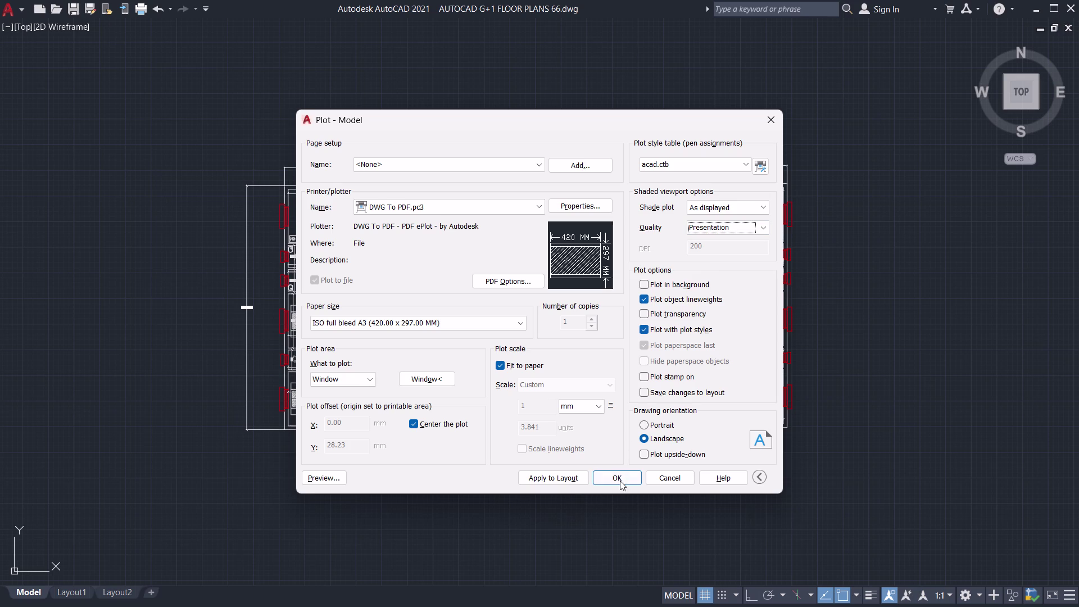
click(328, 478)
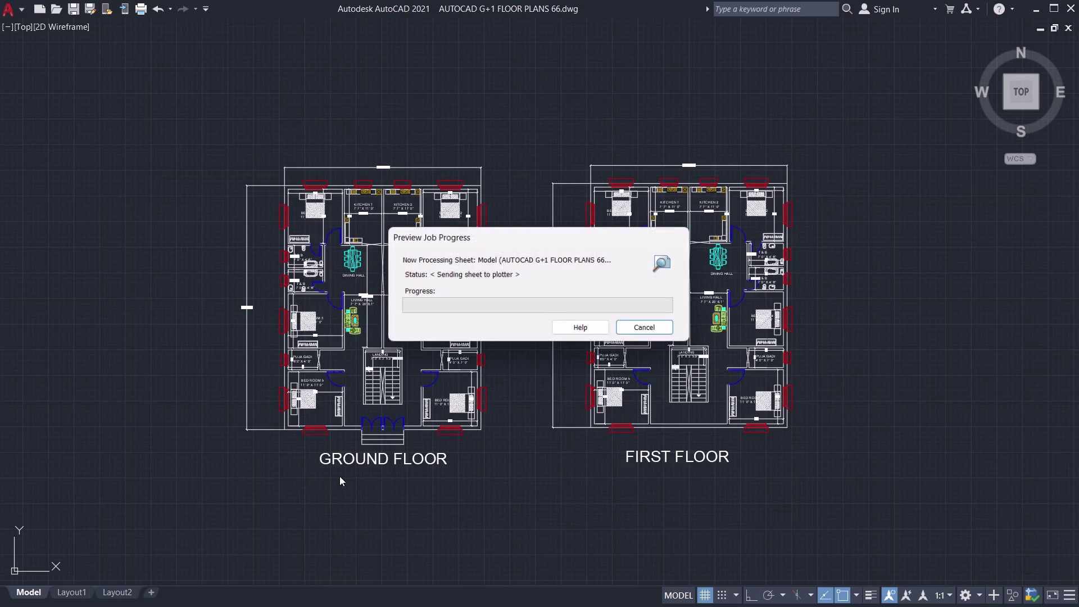
Zoom and pan around the A3 plot preview to inspect both floor plans.
scroll(up, 3)
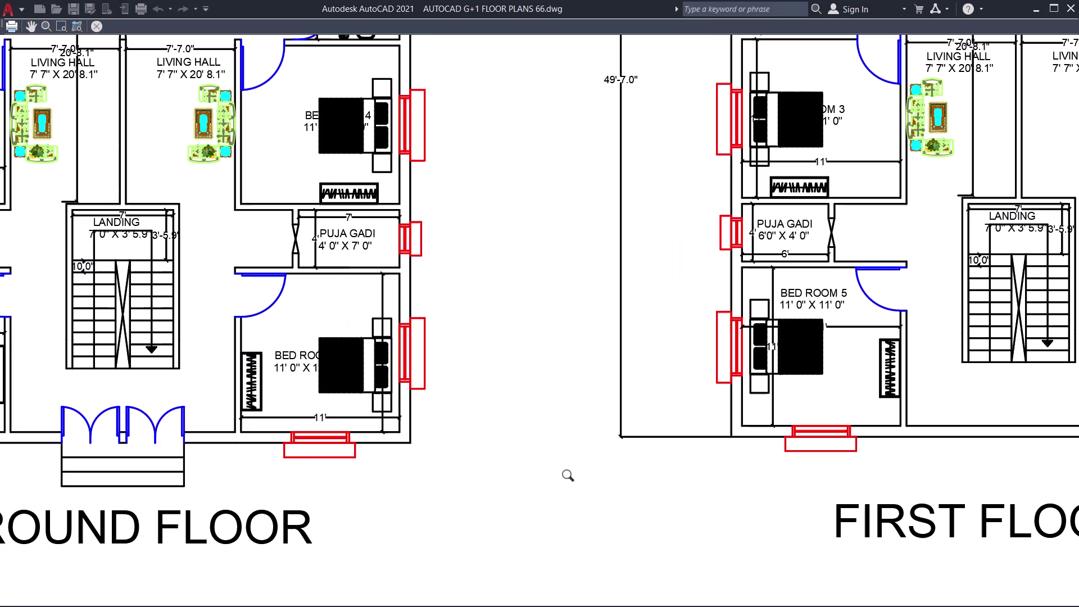
scroll(down, 3)
scroll(up, 3)
scroll(down, 3)
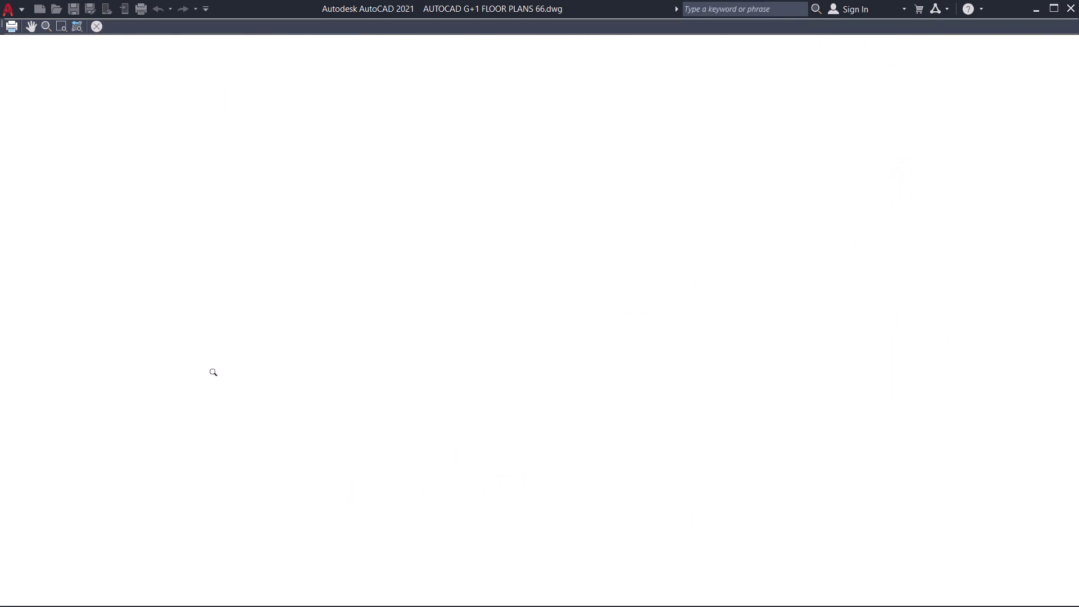
scroll(down, 3)
middle_drag(334, 341, 352, 473)
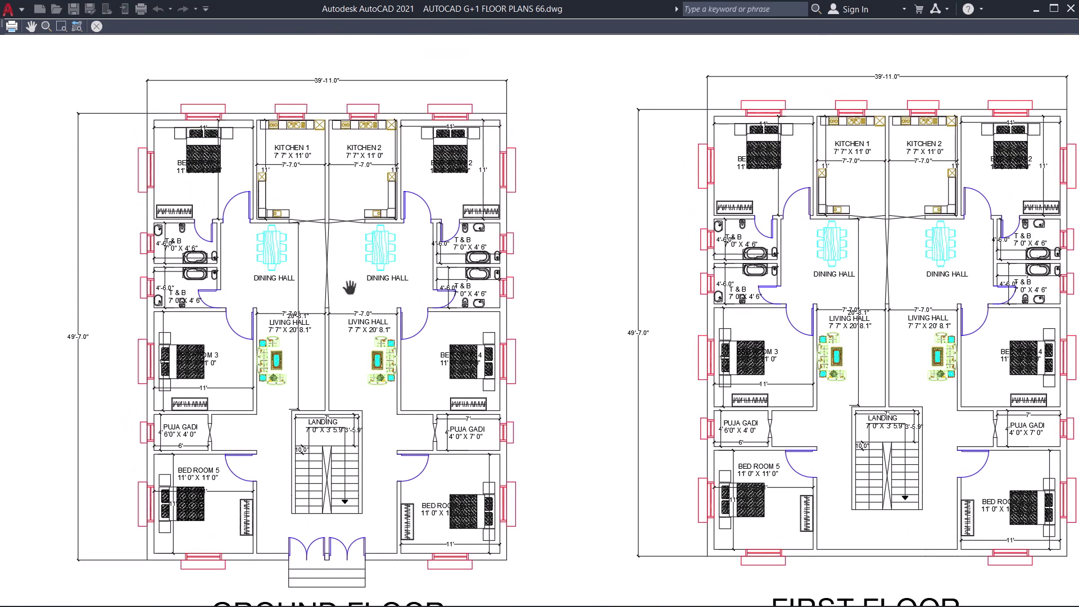
scroll(up, 3)
scroll(down, 3)
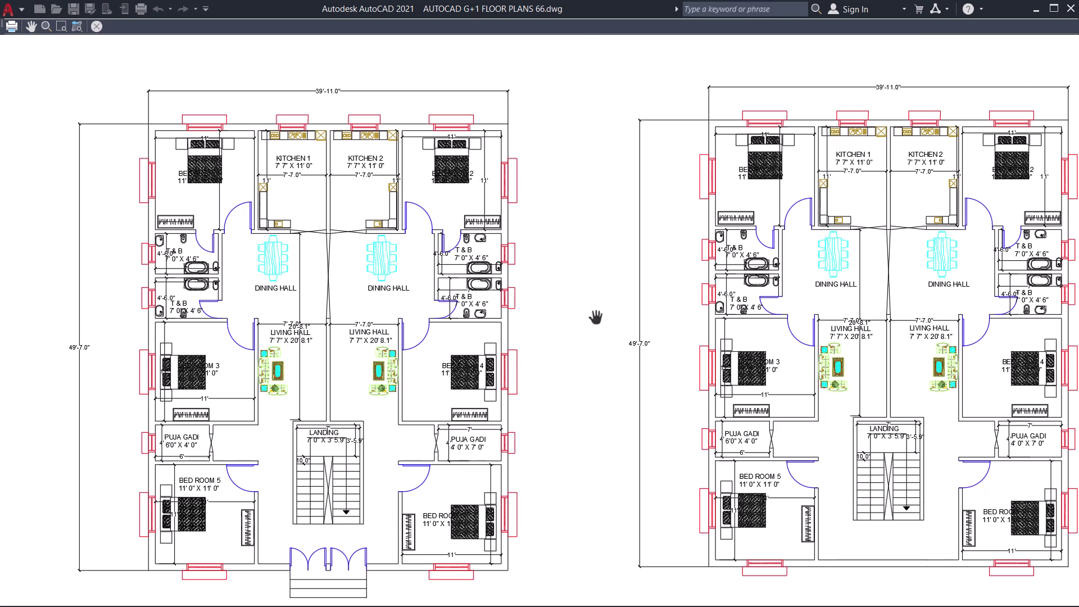
scroll(down, 3)
scroll(up, 3)
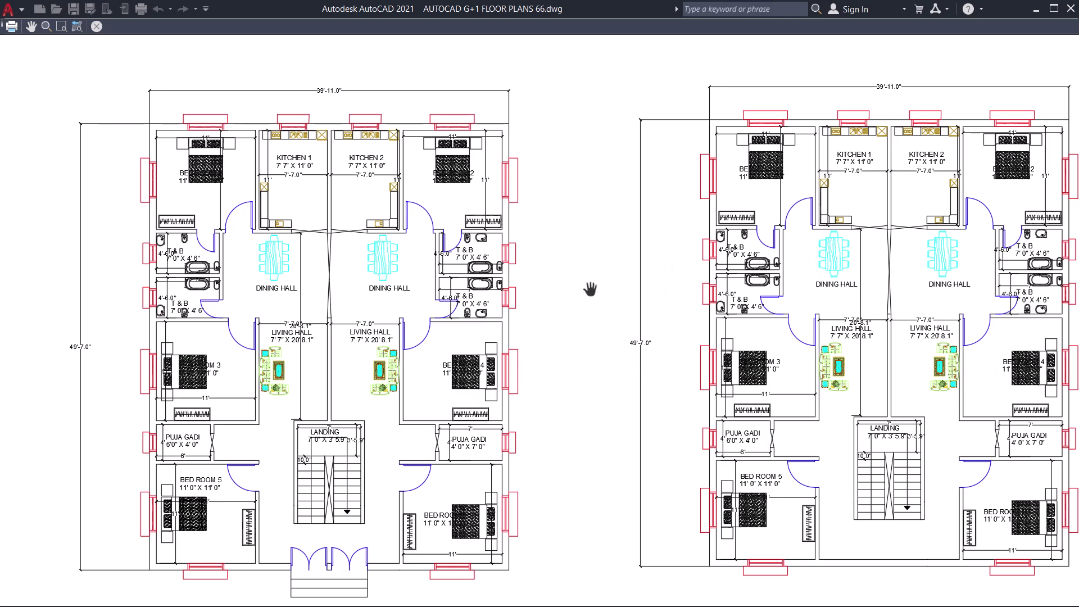
middle_drag(589, 290, 511, 290)
scroll(up, 3)
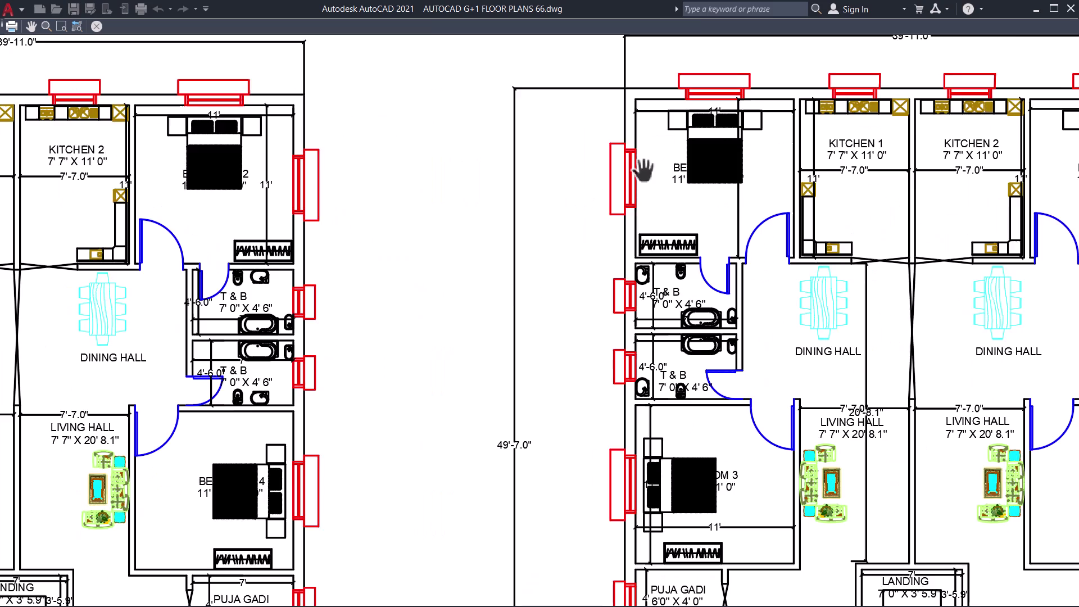
scroll(down, 3)
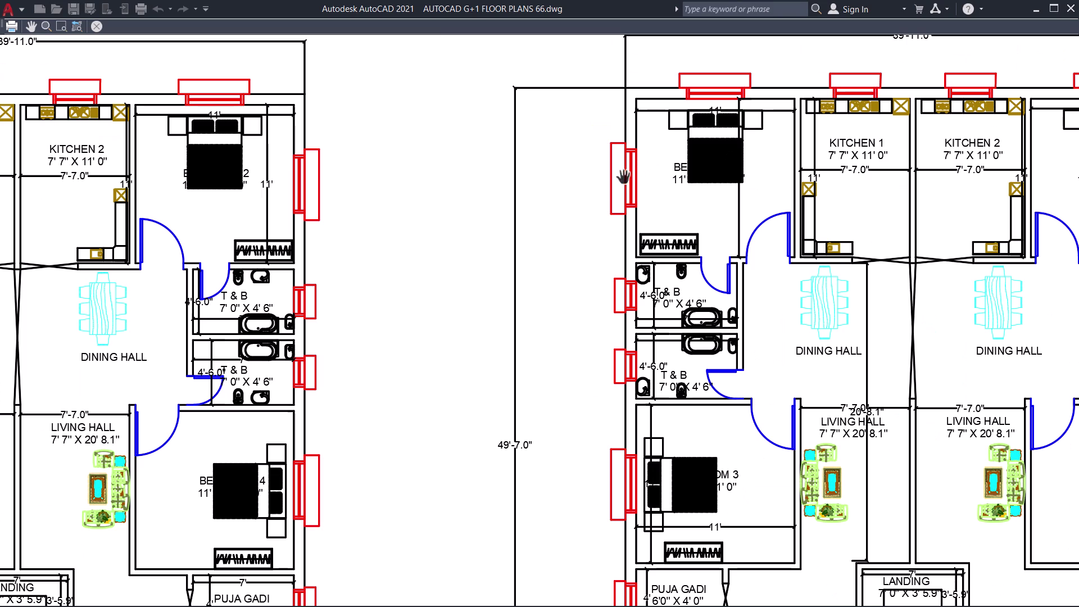
scroll(down, 3)
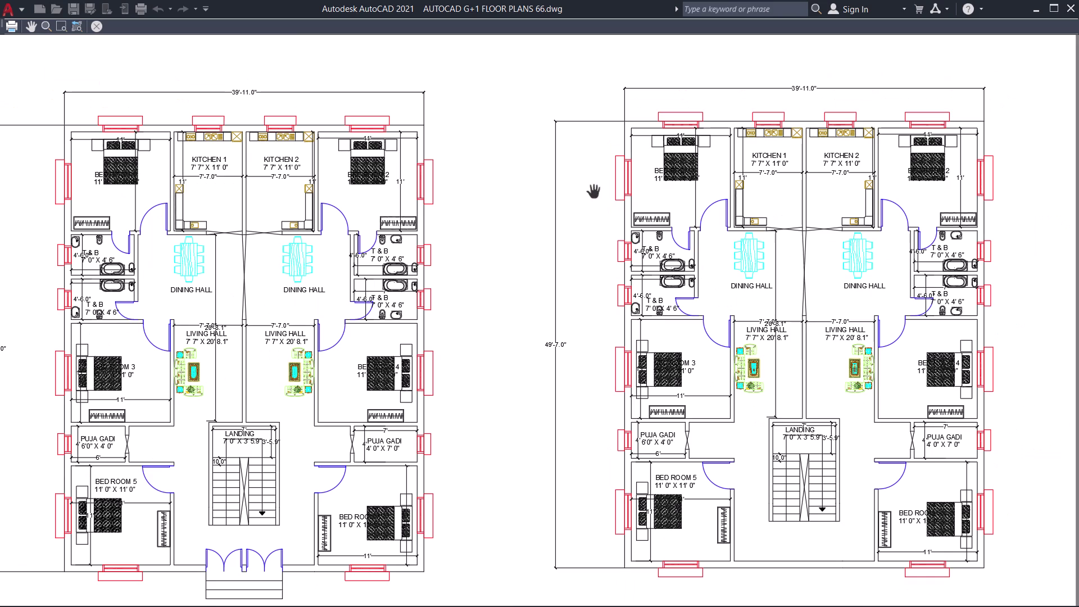
scroll(down, 3)
scroll(up, 3)
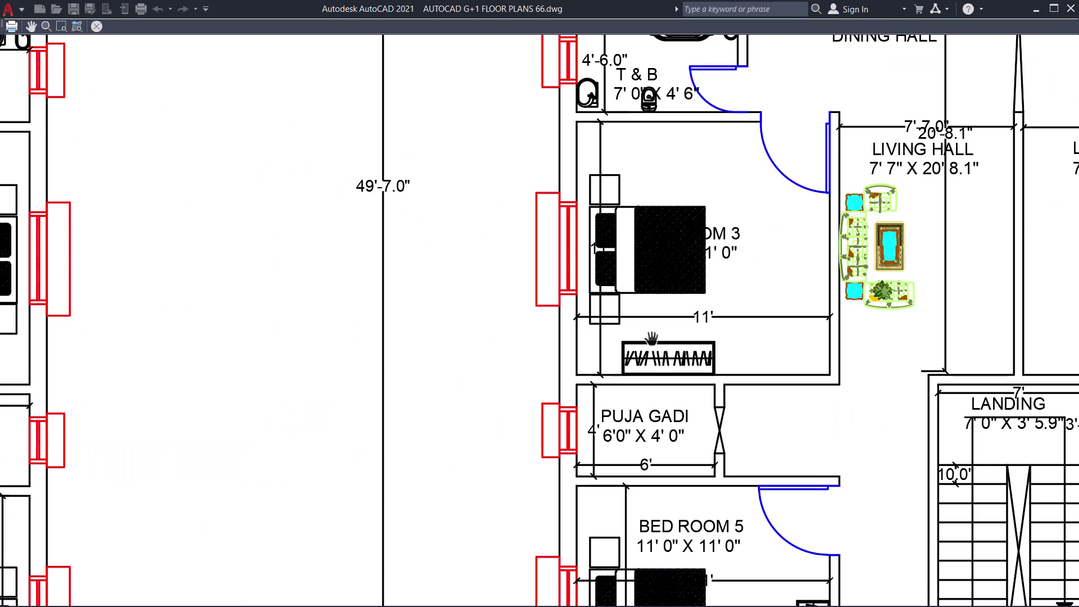
scroll(up, 3)
scroll(down, 3)
scroll(down, 3)
scroll(down, 3)
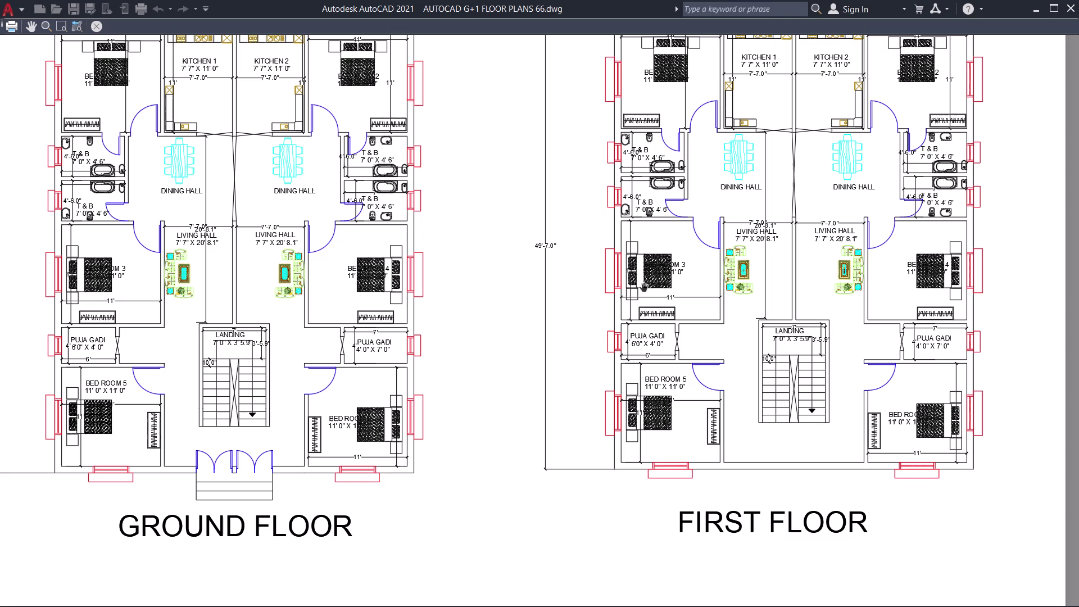
Bring both floor plan titles into view, then exit the preview.
middle_drag(633, 293, 689, 339)
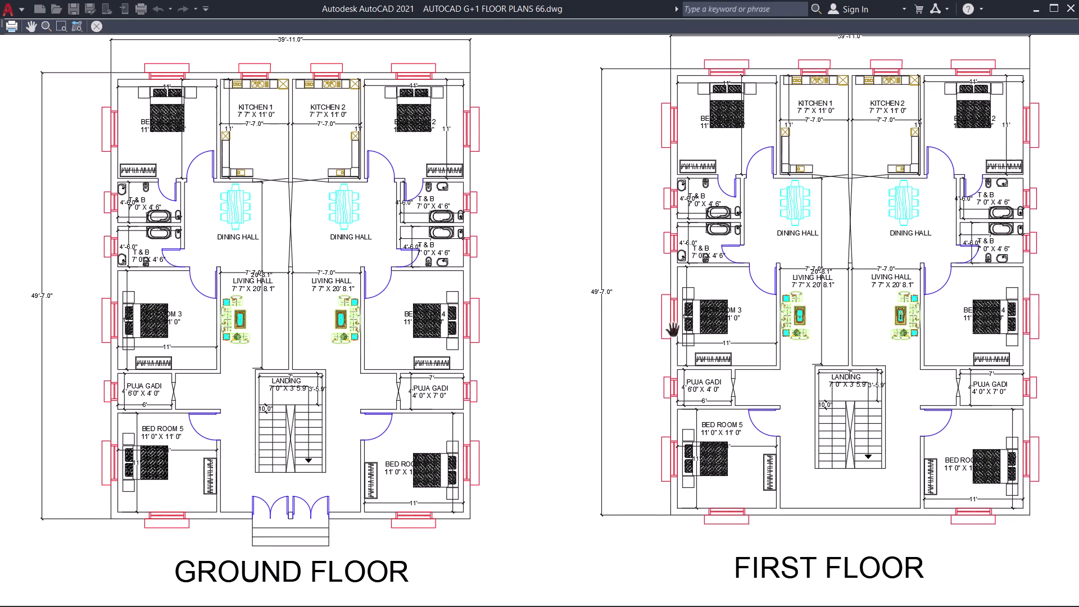
middle_drag(671, 329, 674, 362)
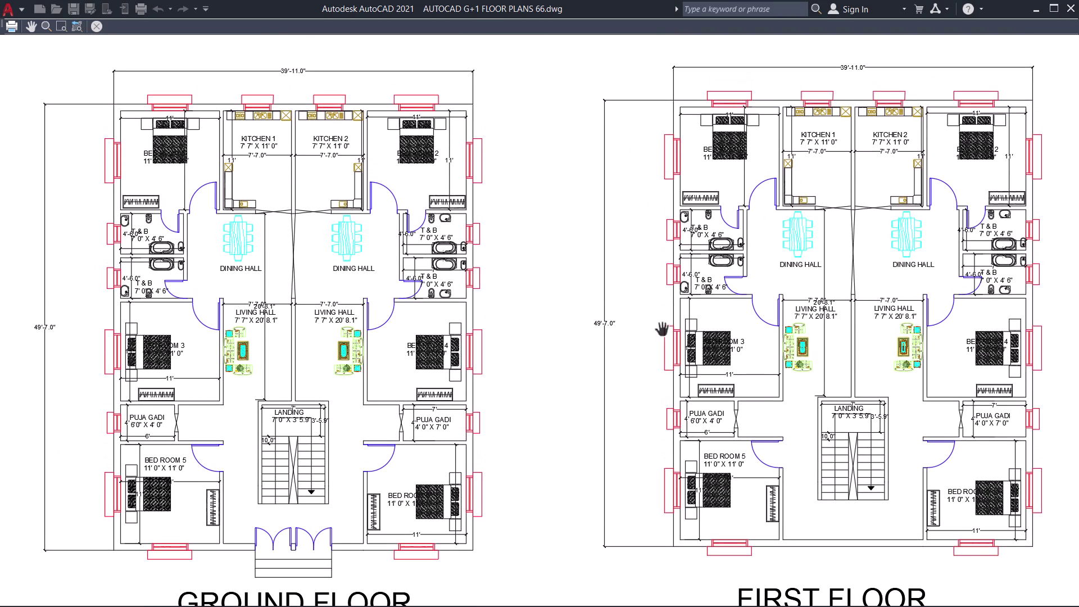
scroll(down, 3)
right_click(580, 190)
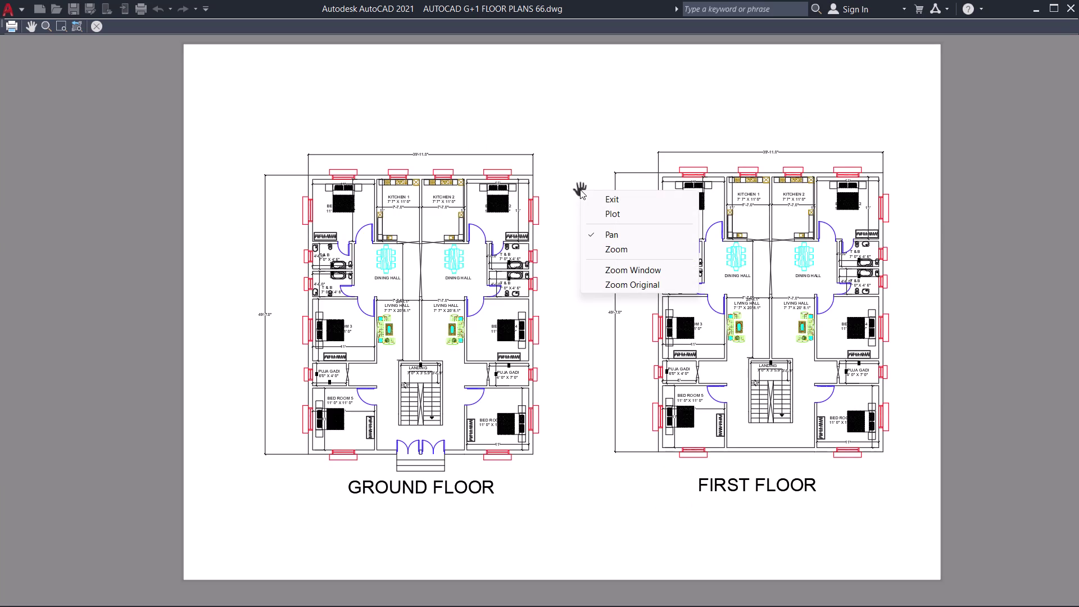
click(598, 202)
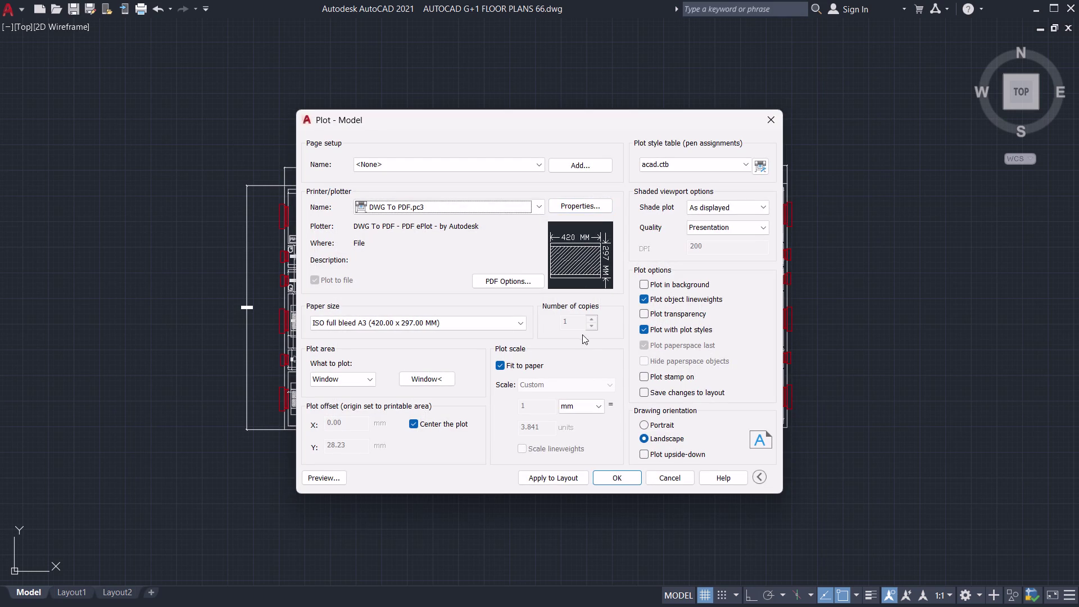
Confirm the plot and browse to the Desktop for the PDF file.
click(618, 479)
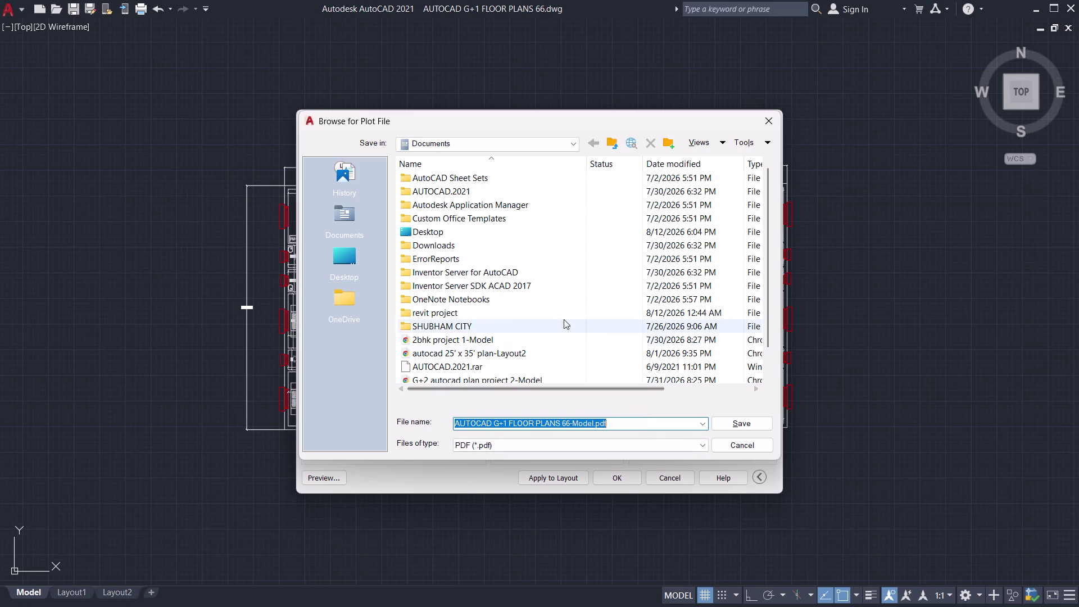
scroll(down, 3)
scroll(up, 3)
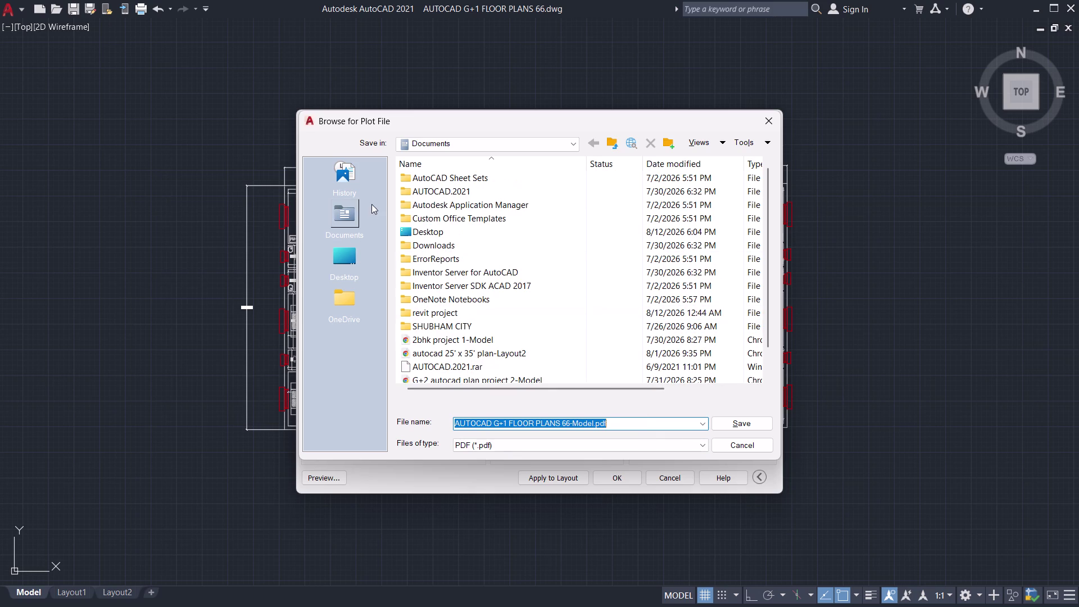
click(346, 220)
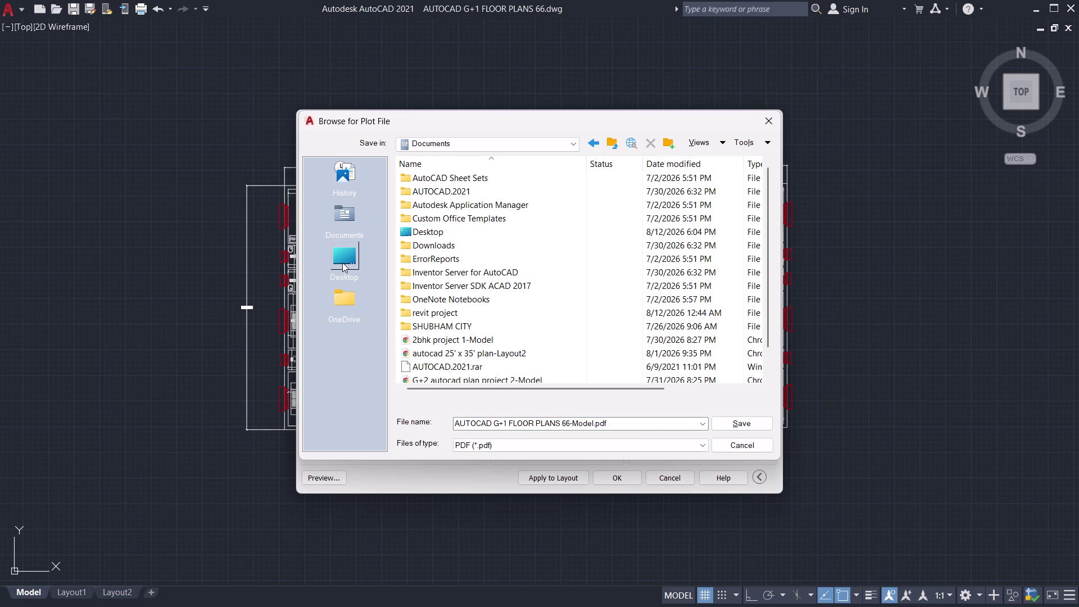
double_click(342, 263)
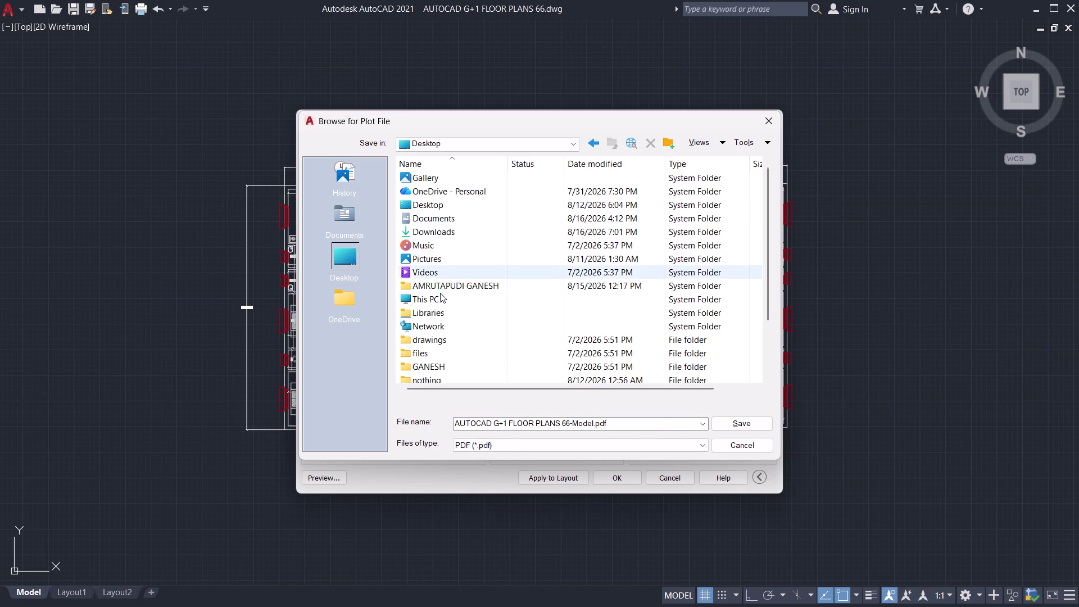
Save AUTOCAD G+1 FLOOR PLANS 66-Model.pdf into the Desktop's revit project folder.
scroll(down, 3)
scroll(down, 3)
click(464, 324)
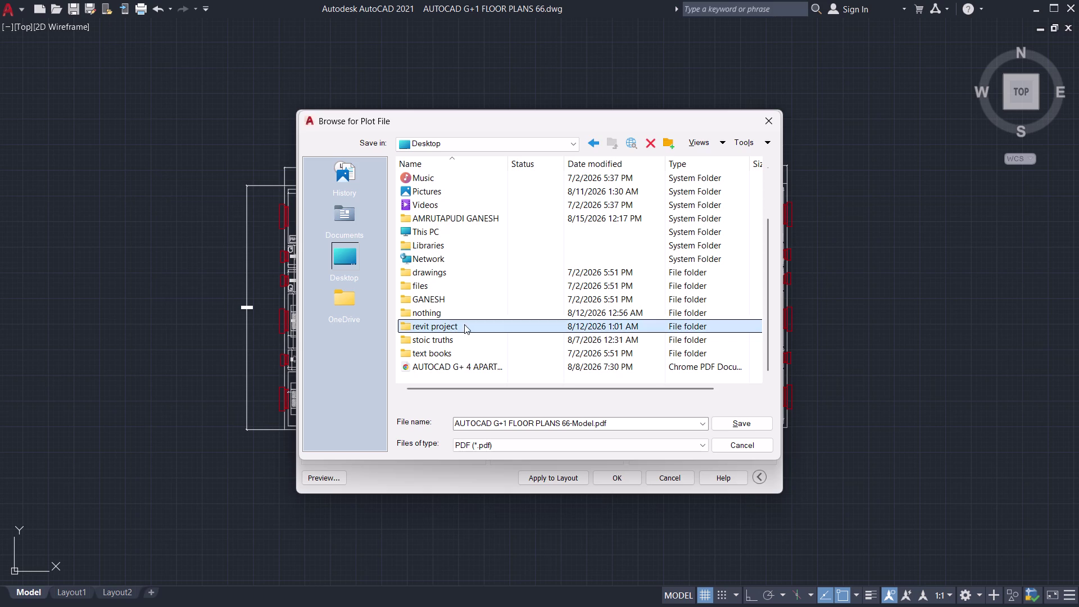
click(735, 426)
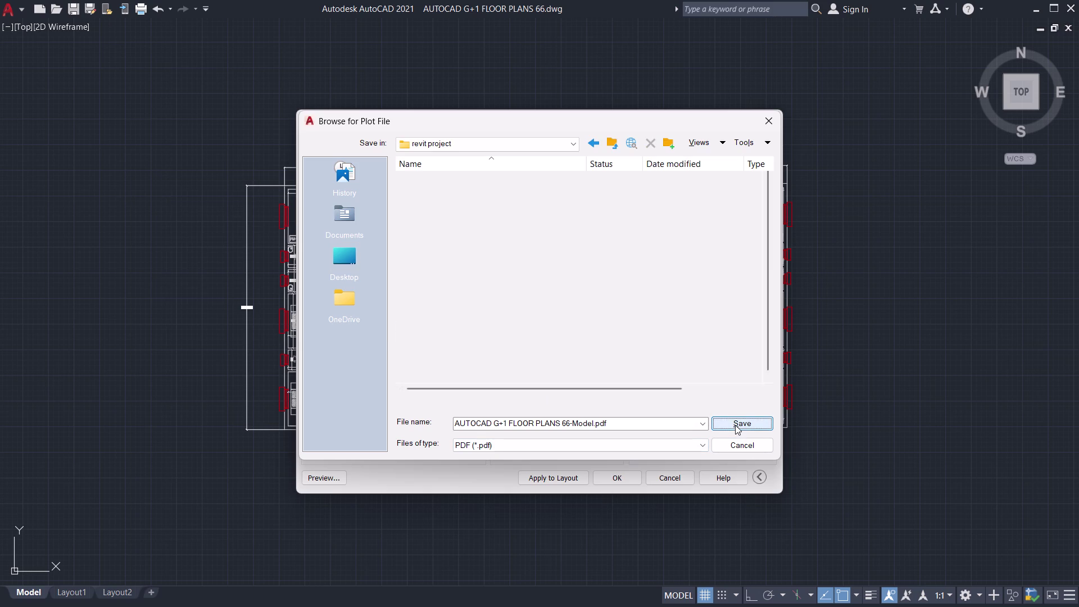
scroll(down, 3)
scroll(up, 3)
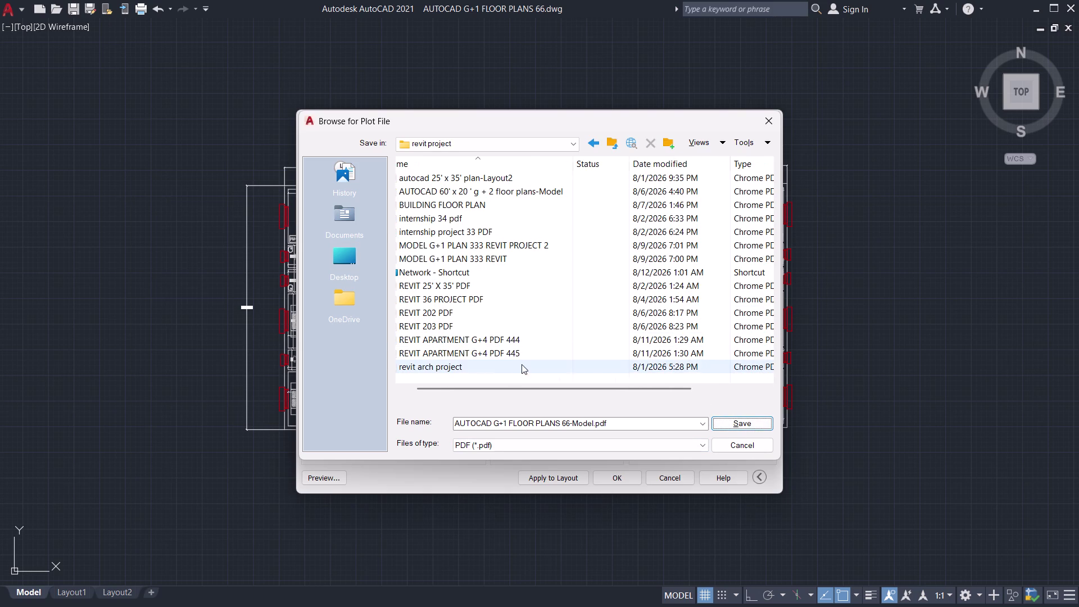
scroll(up, 3)
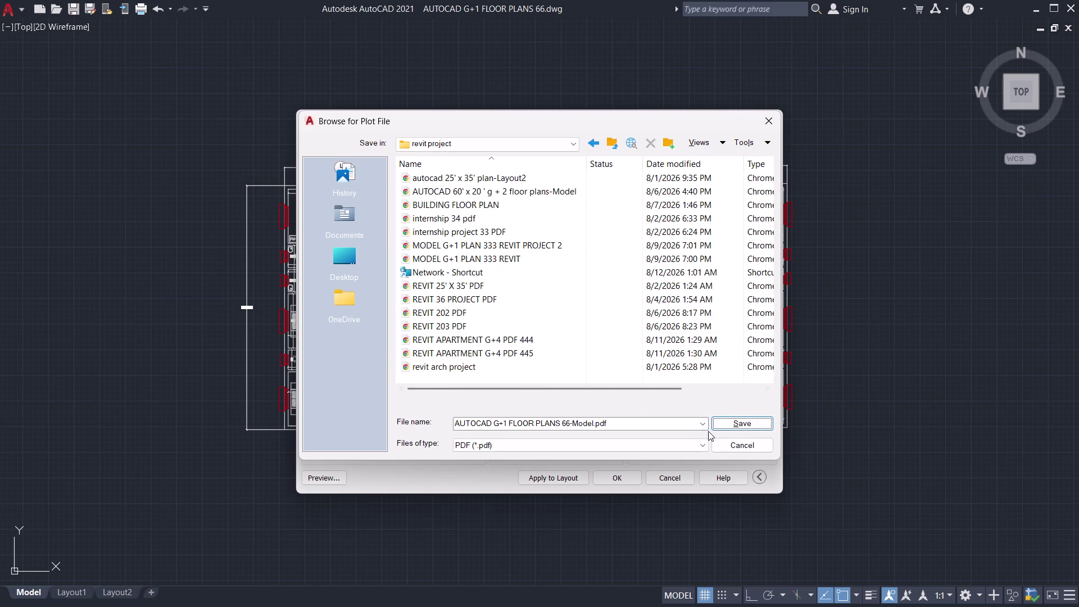
click(738, 424)
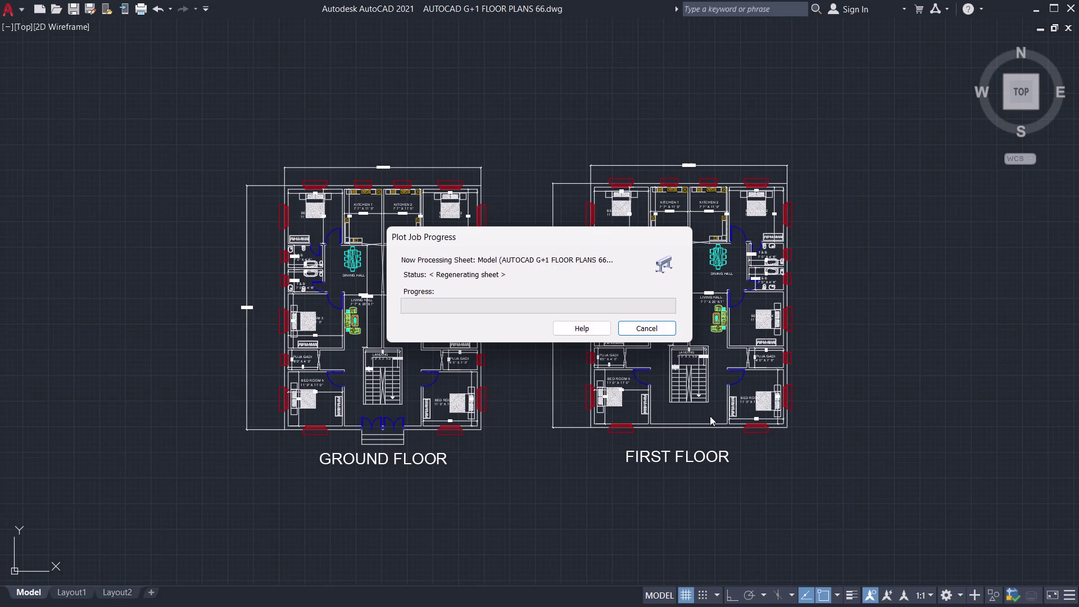